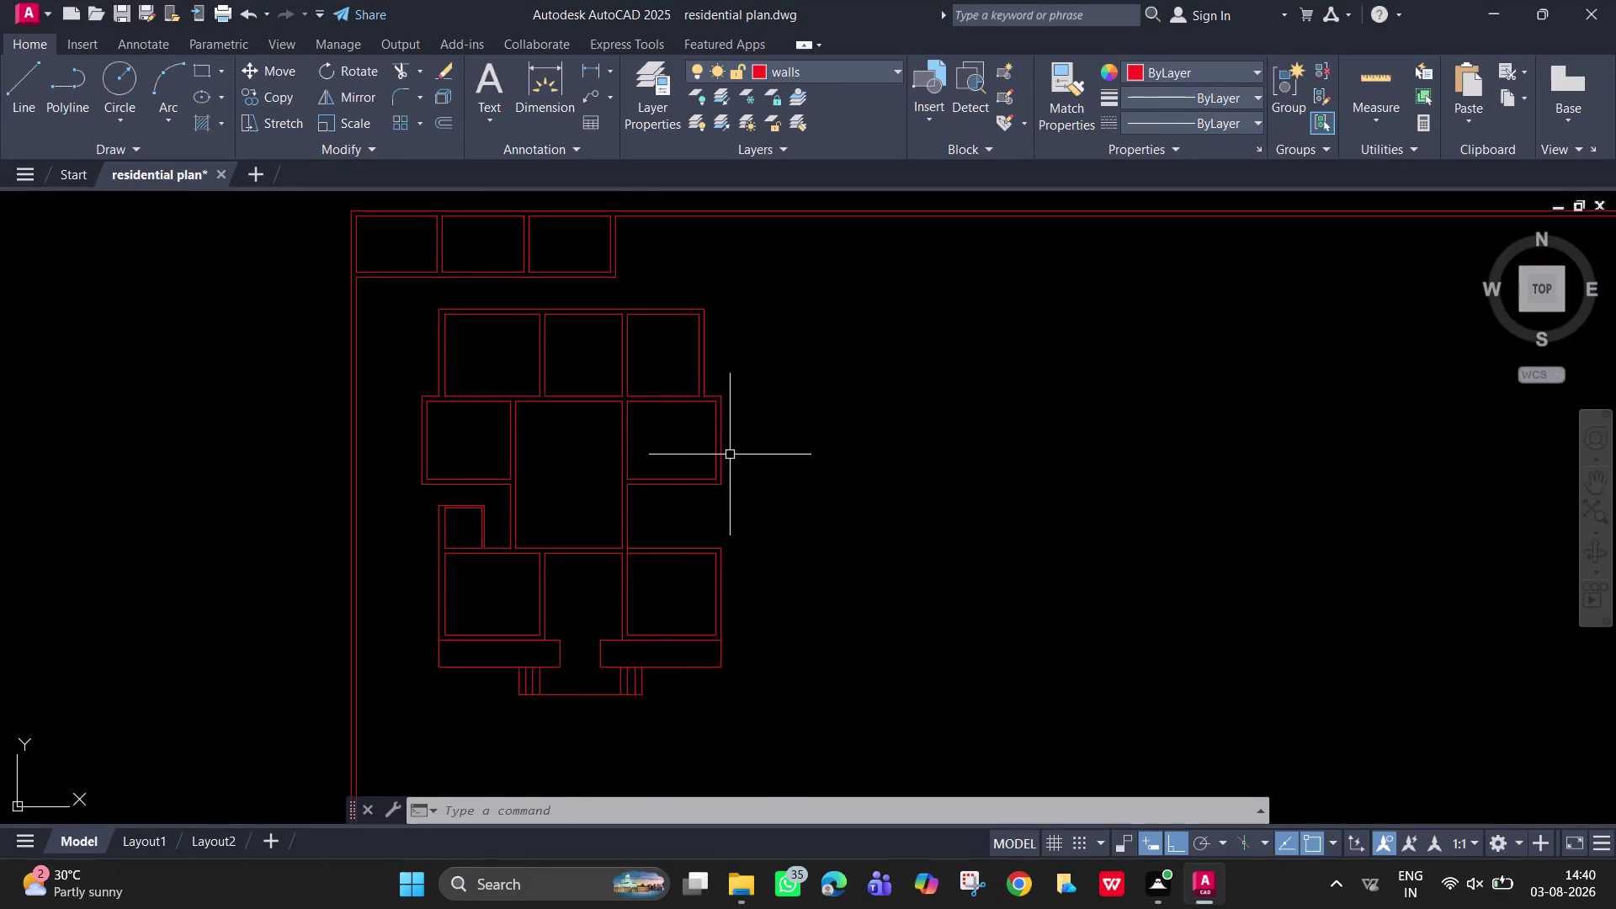
Start a line tracked 58'9" from the top-left boundary corner.
scroll(up, 3)
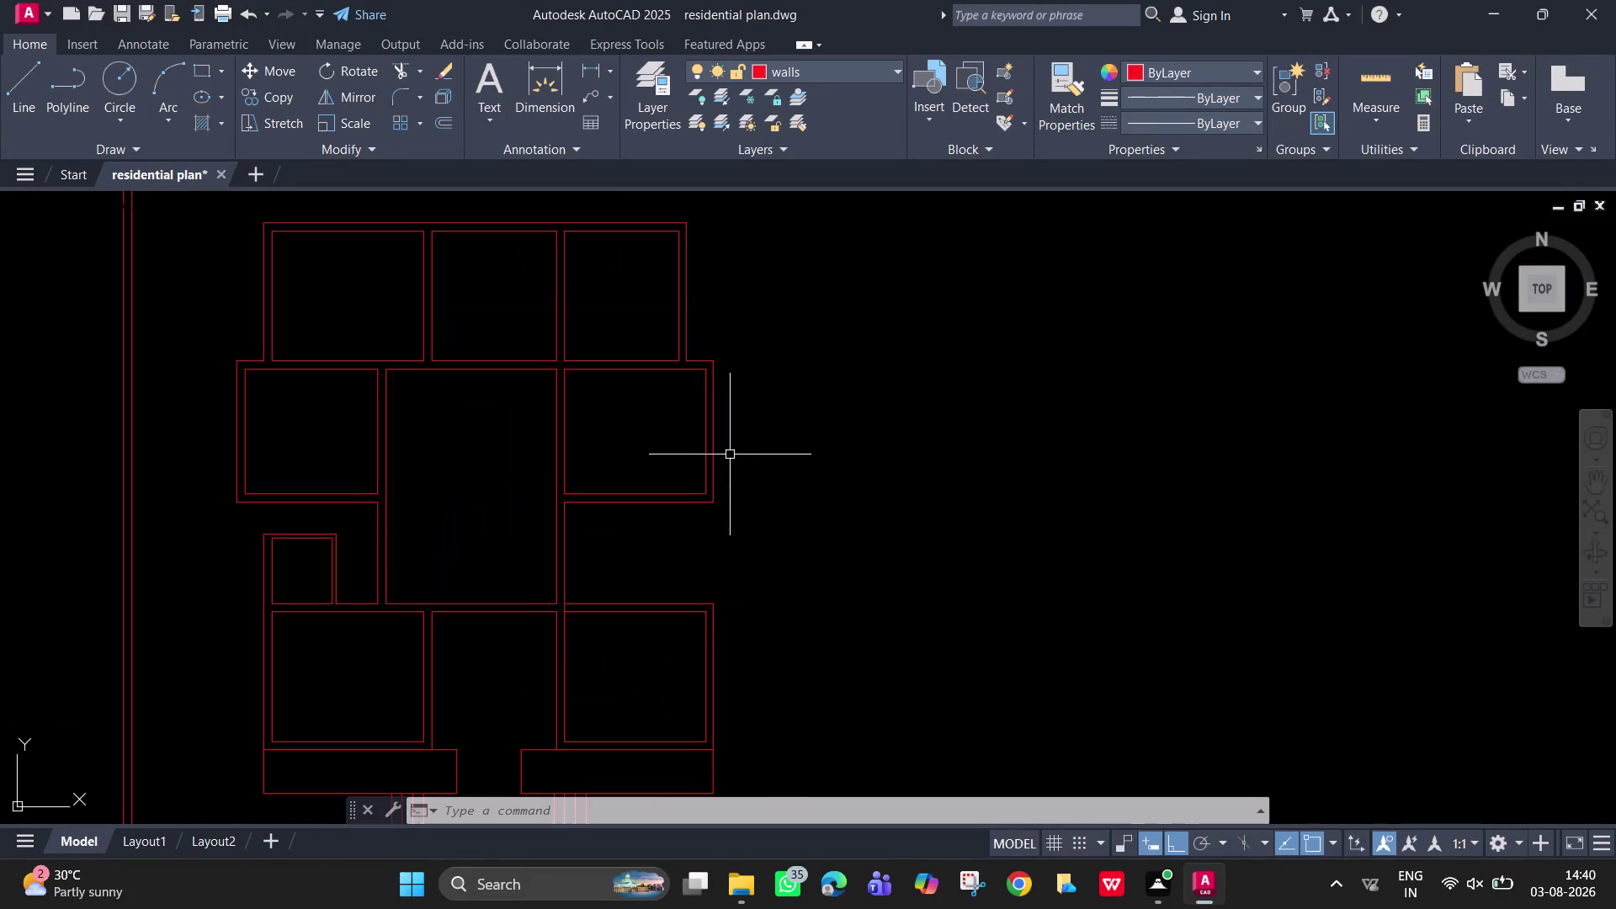
scroll(down, 3)
middle_drag(730, 455, 1027, 446)
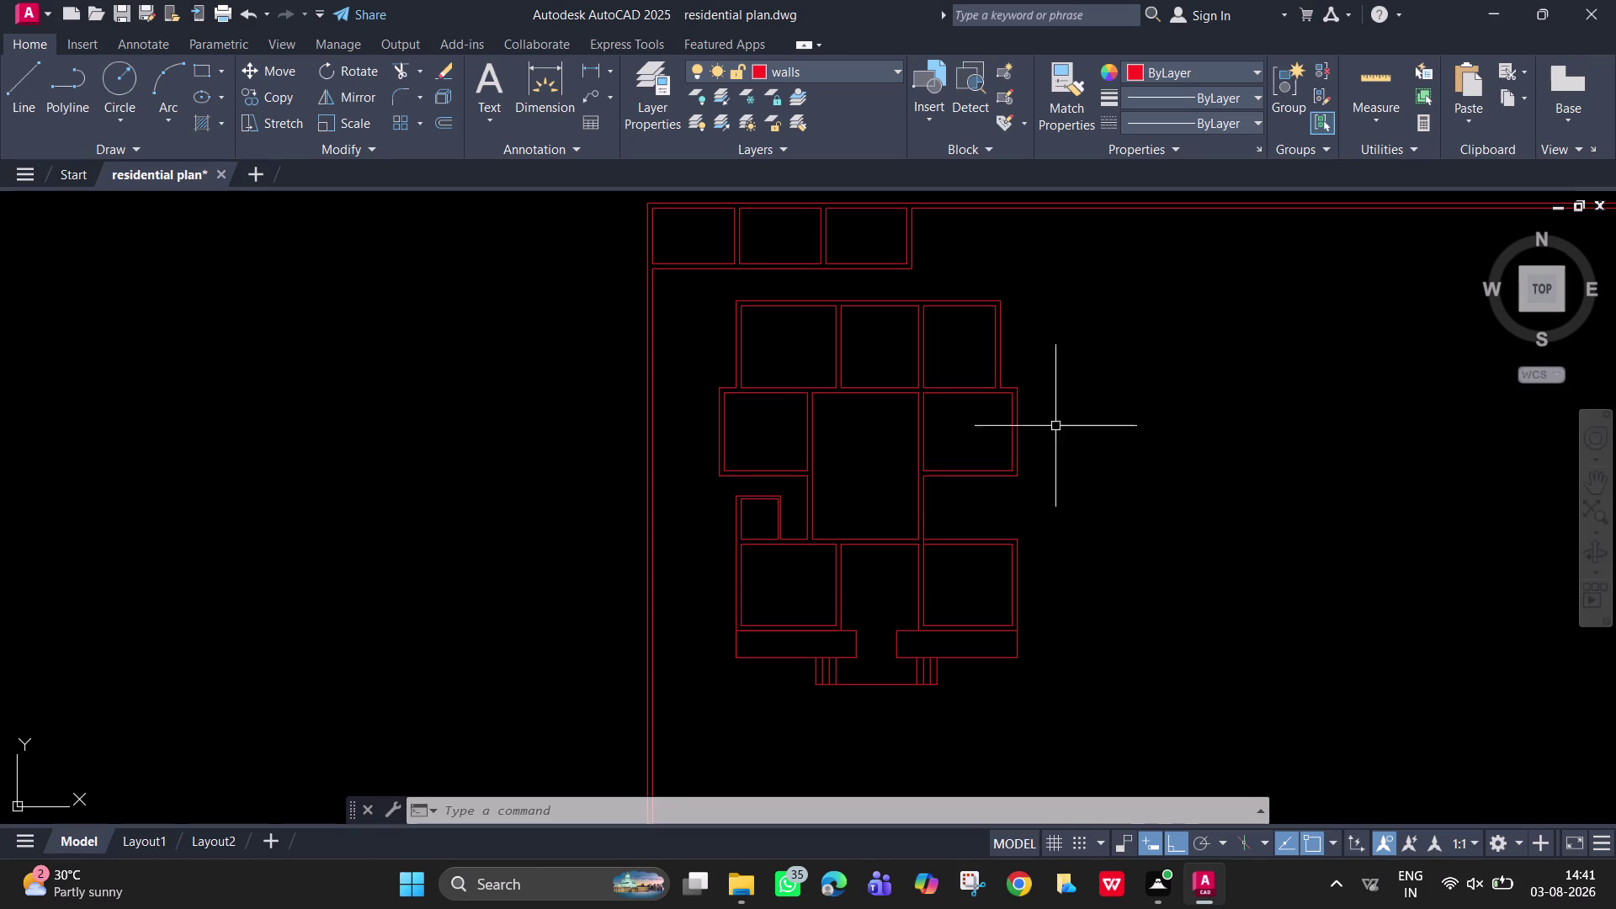
scroll(up, 3)
middle_drag(819, 384, 896, 565)
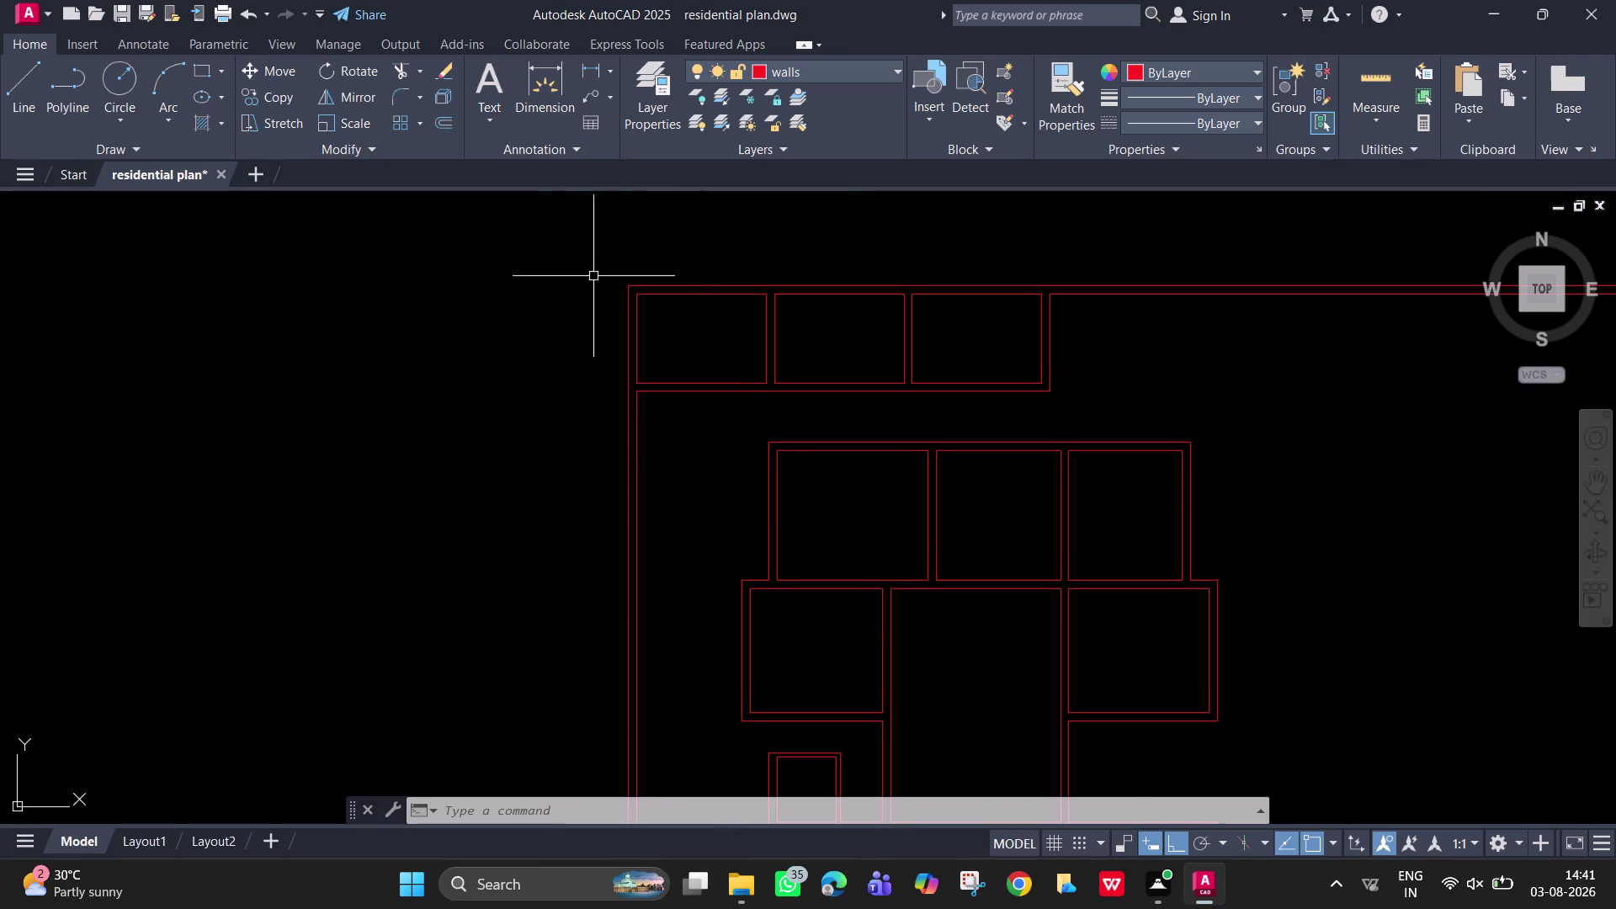
key(l)
key(Return)
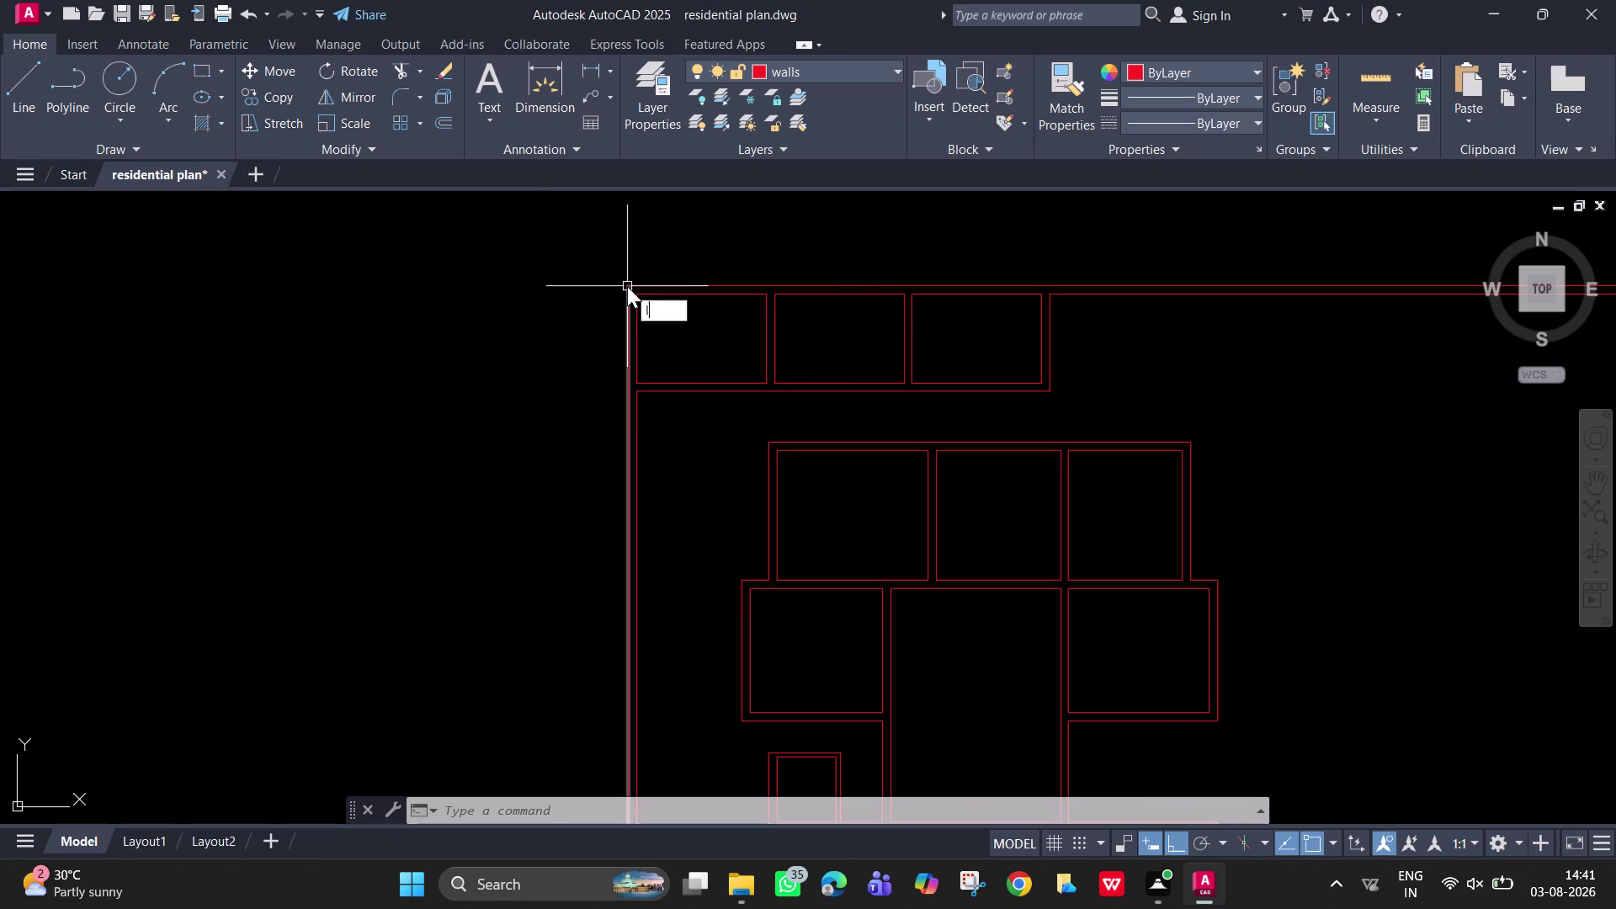
text(tk)
key(Return)
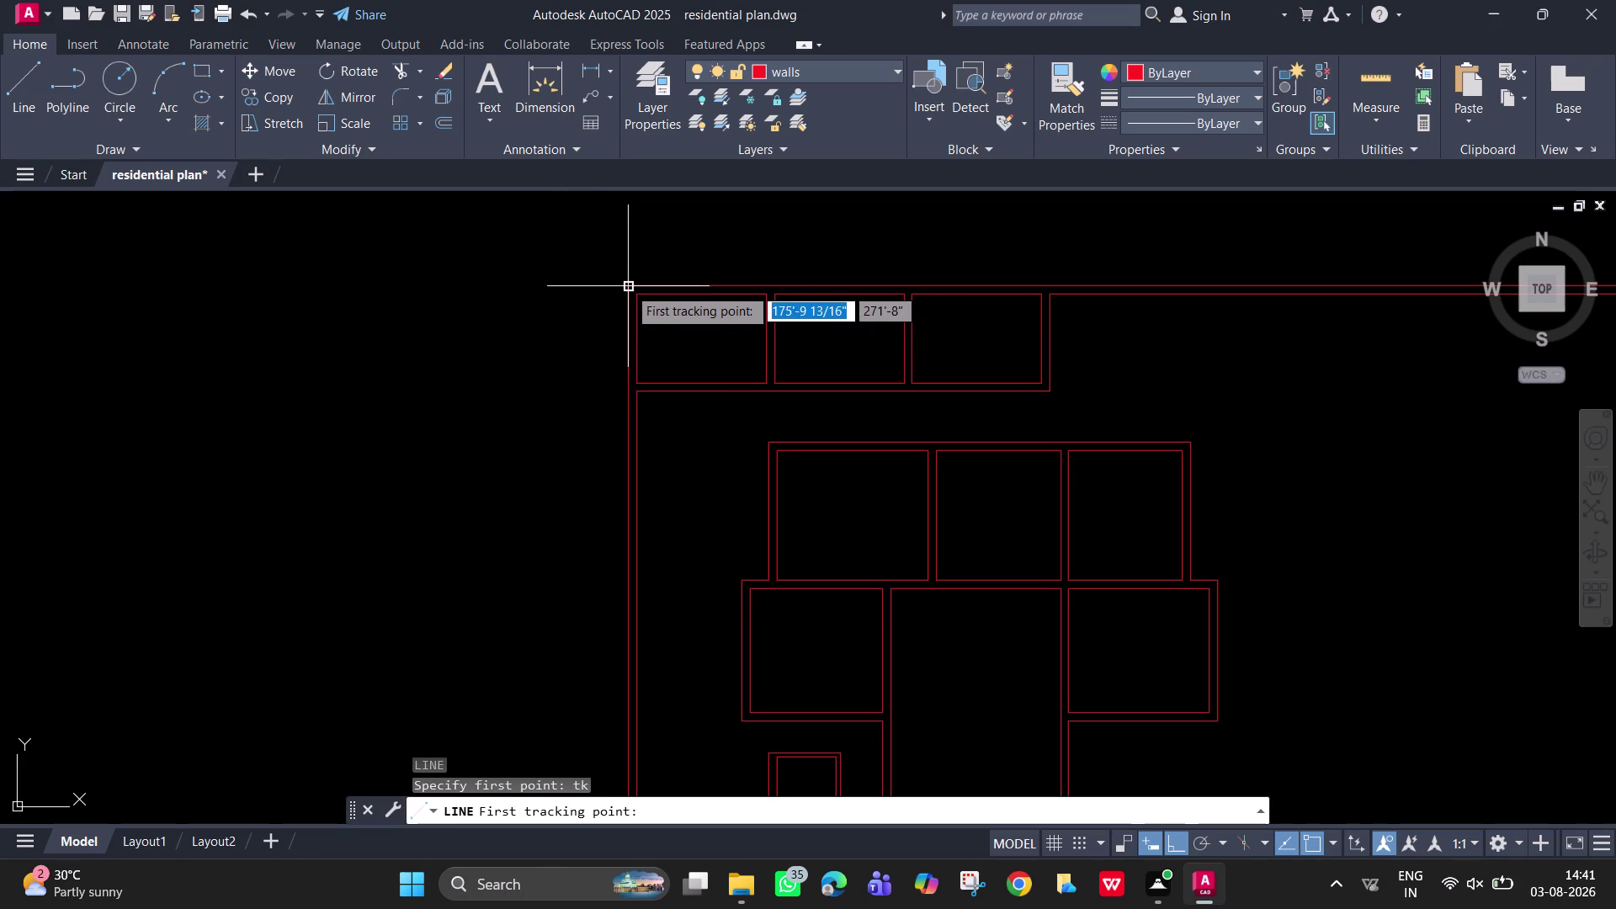
click(627, 285)
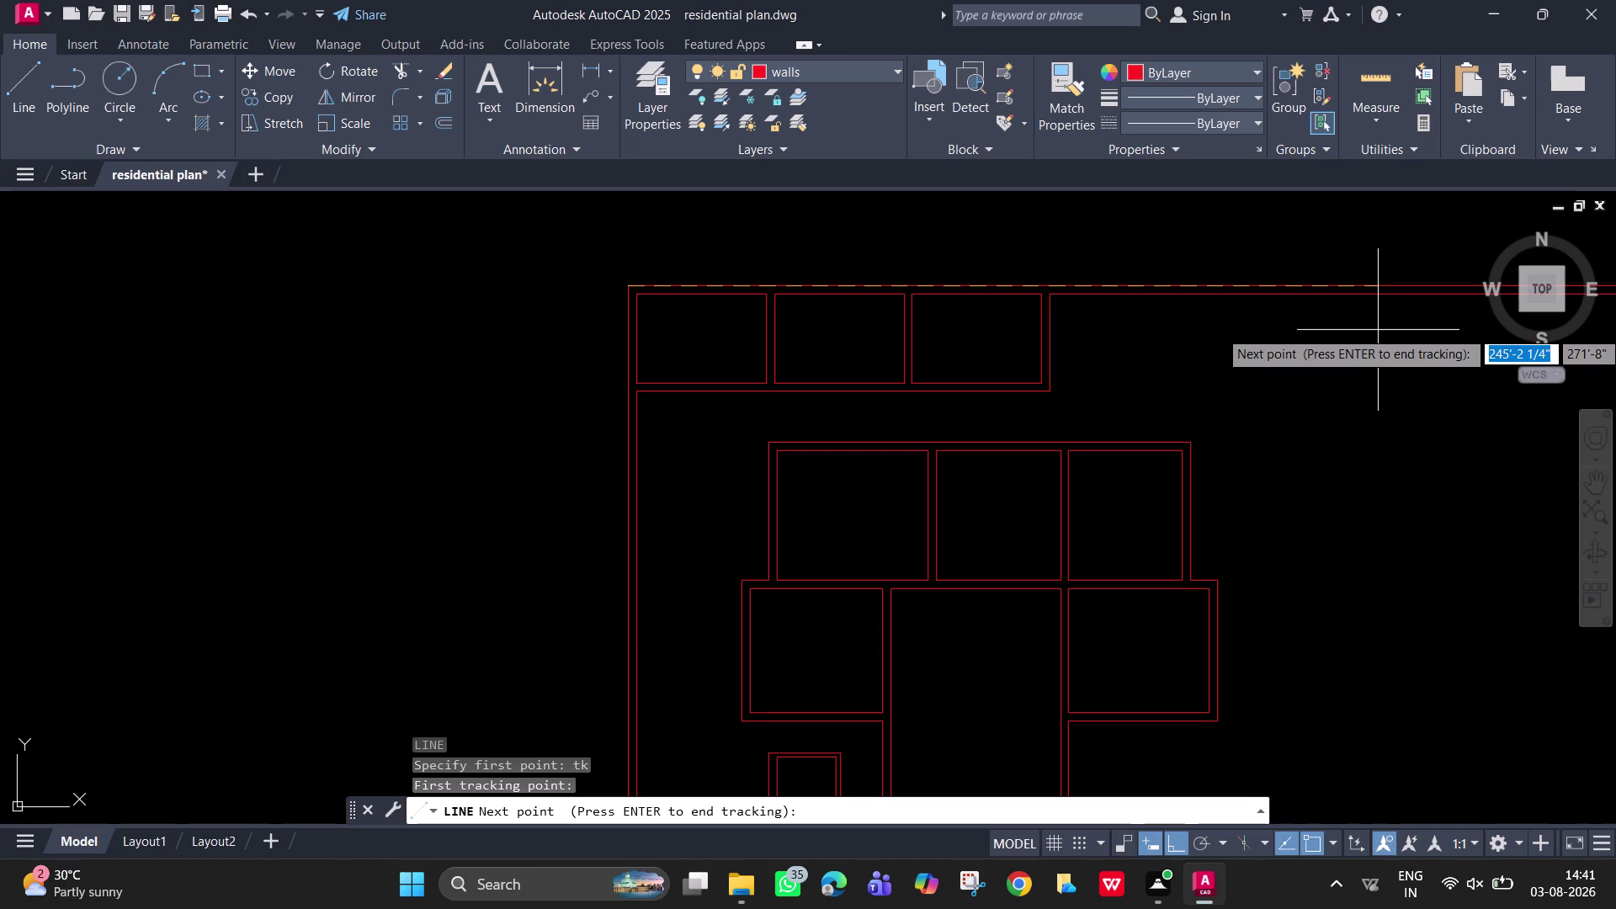
text(58'9)
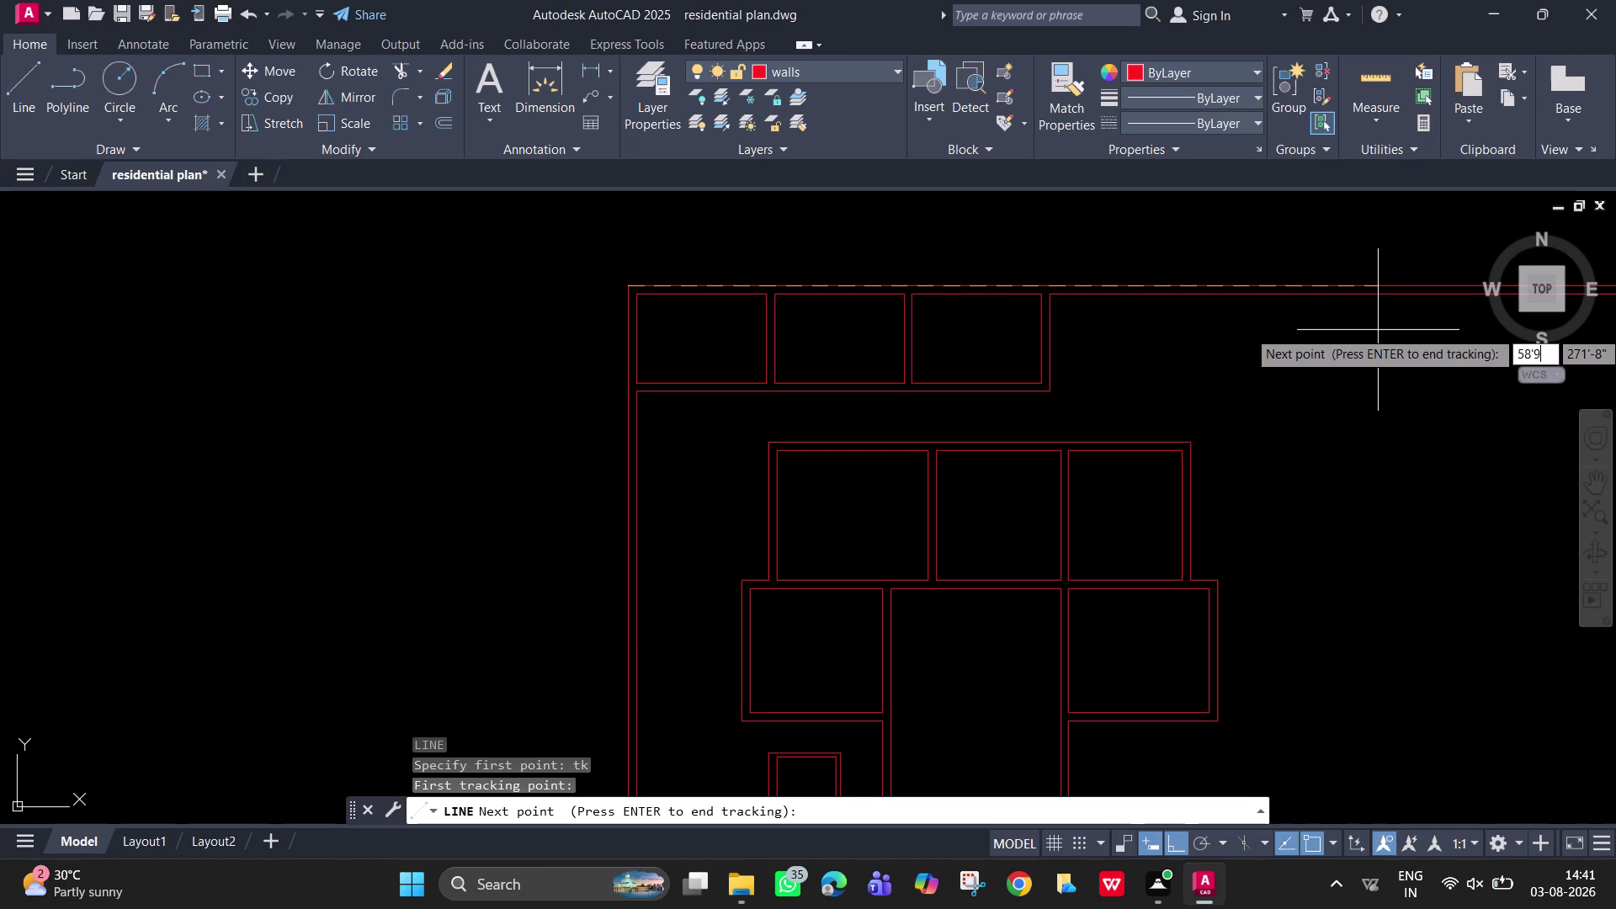
text(")
key(Return)
key(Return)
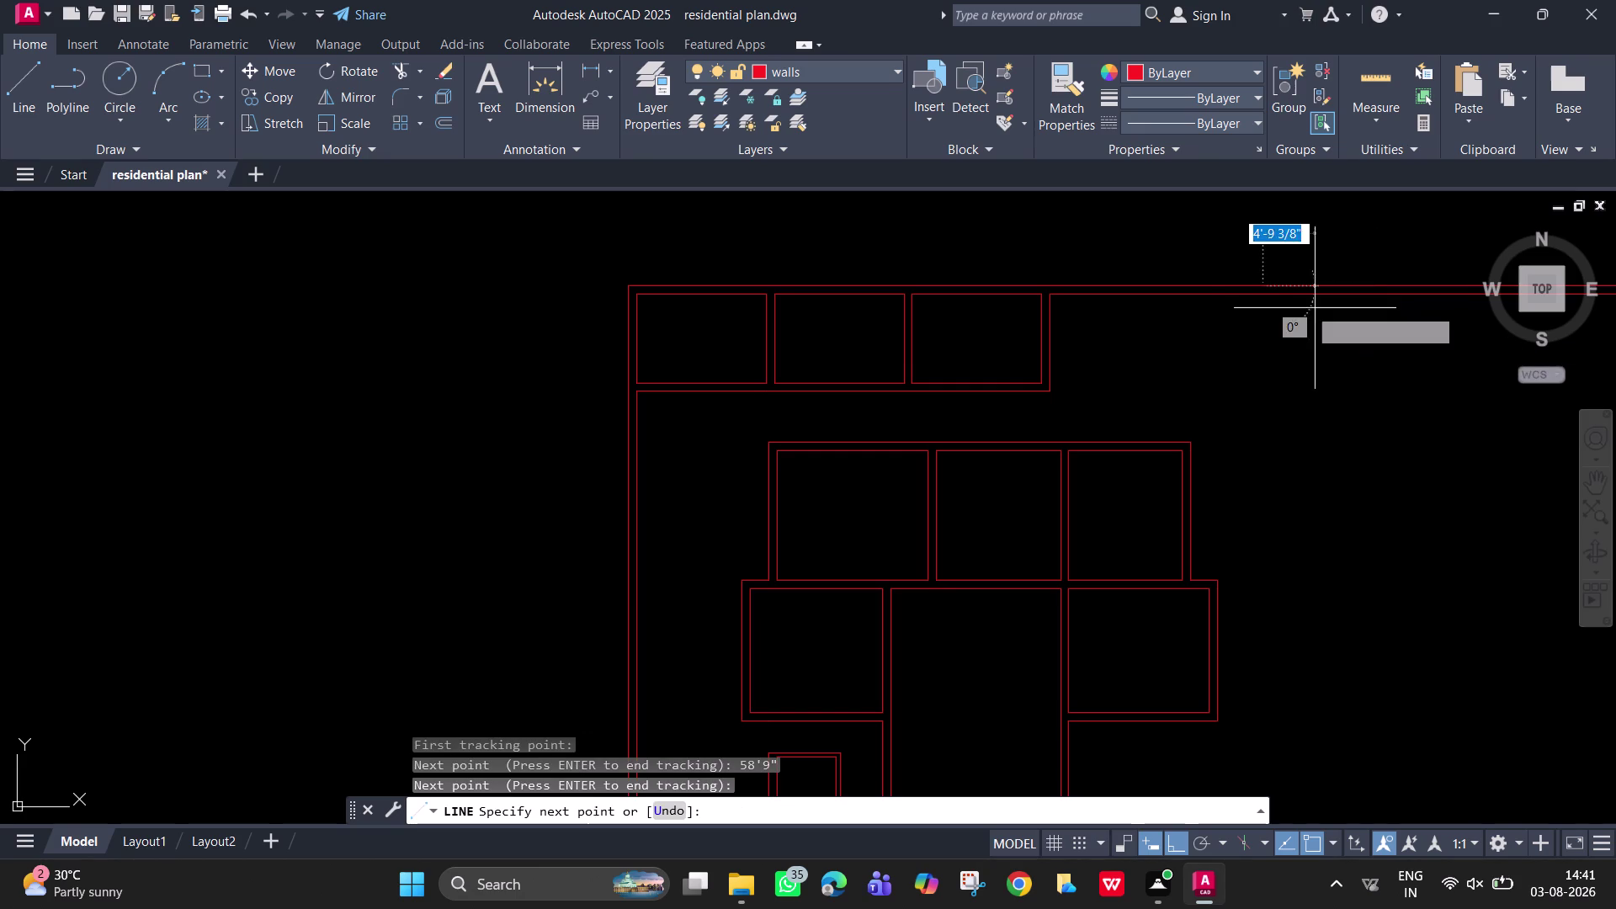
Draw the right compound wall line vertically down past the house.
scroll(down, 3)
middle_drag(1325, 604, 1282, 378)
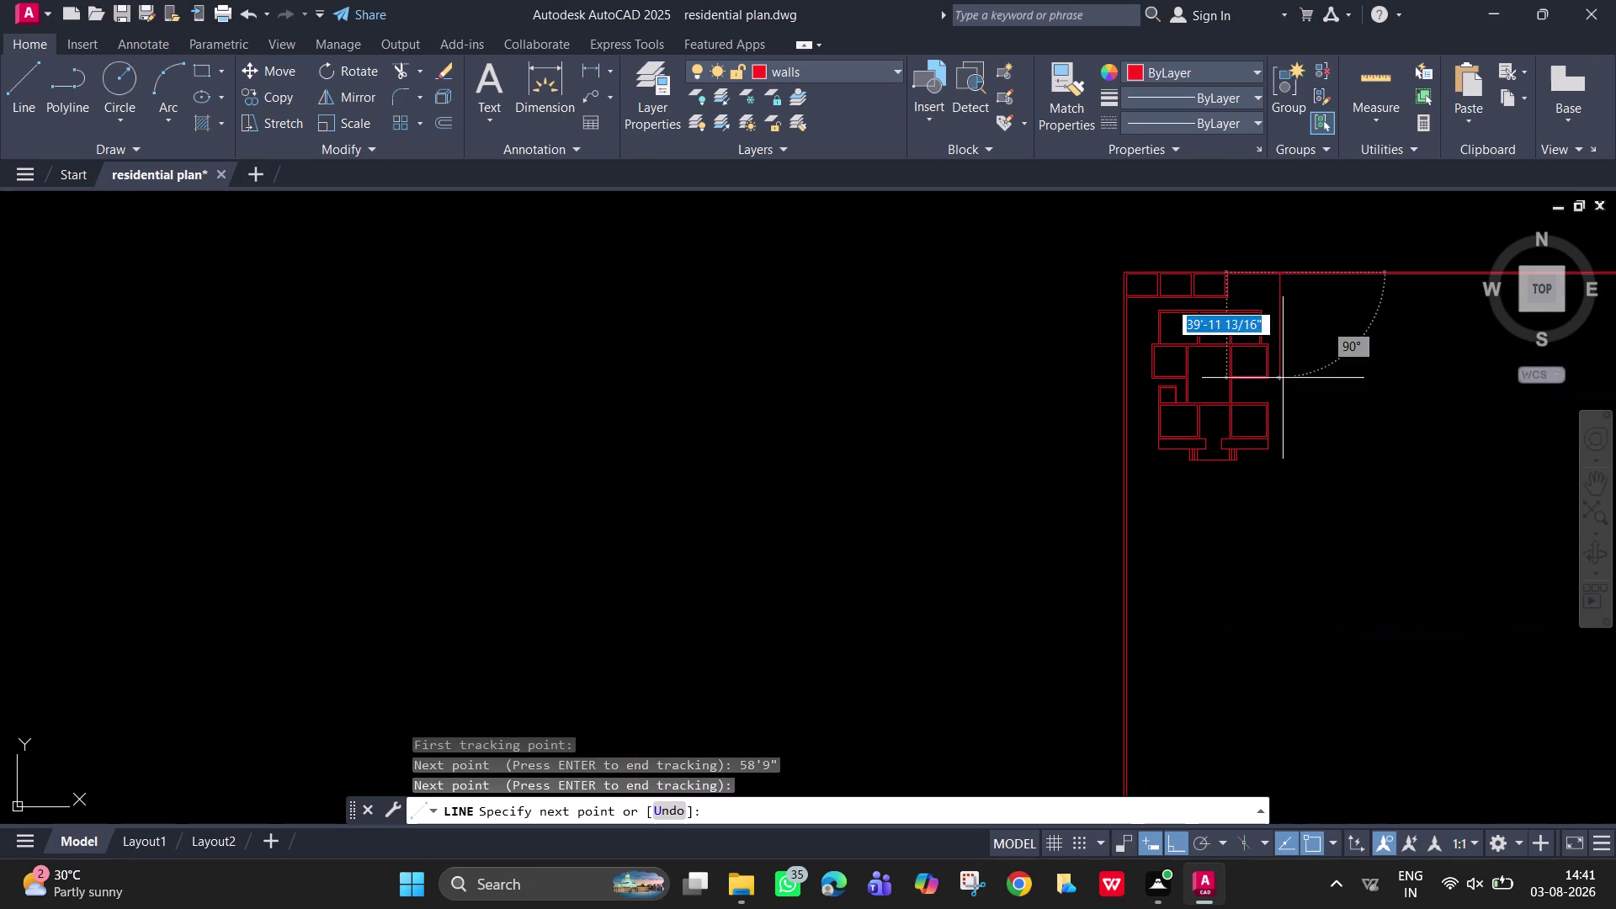
click(1289, 636)
key(space)
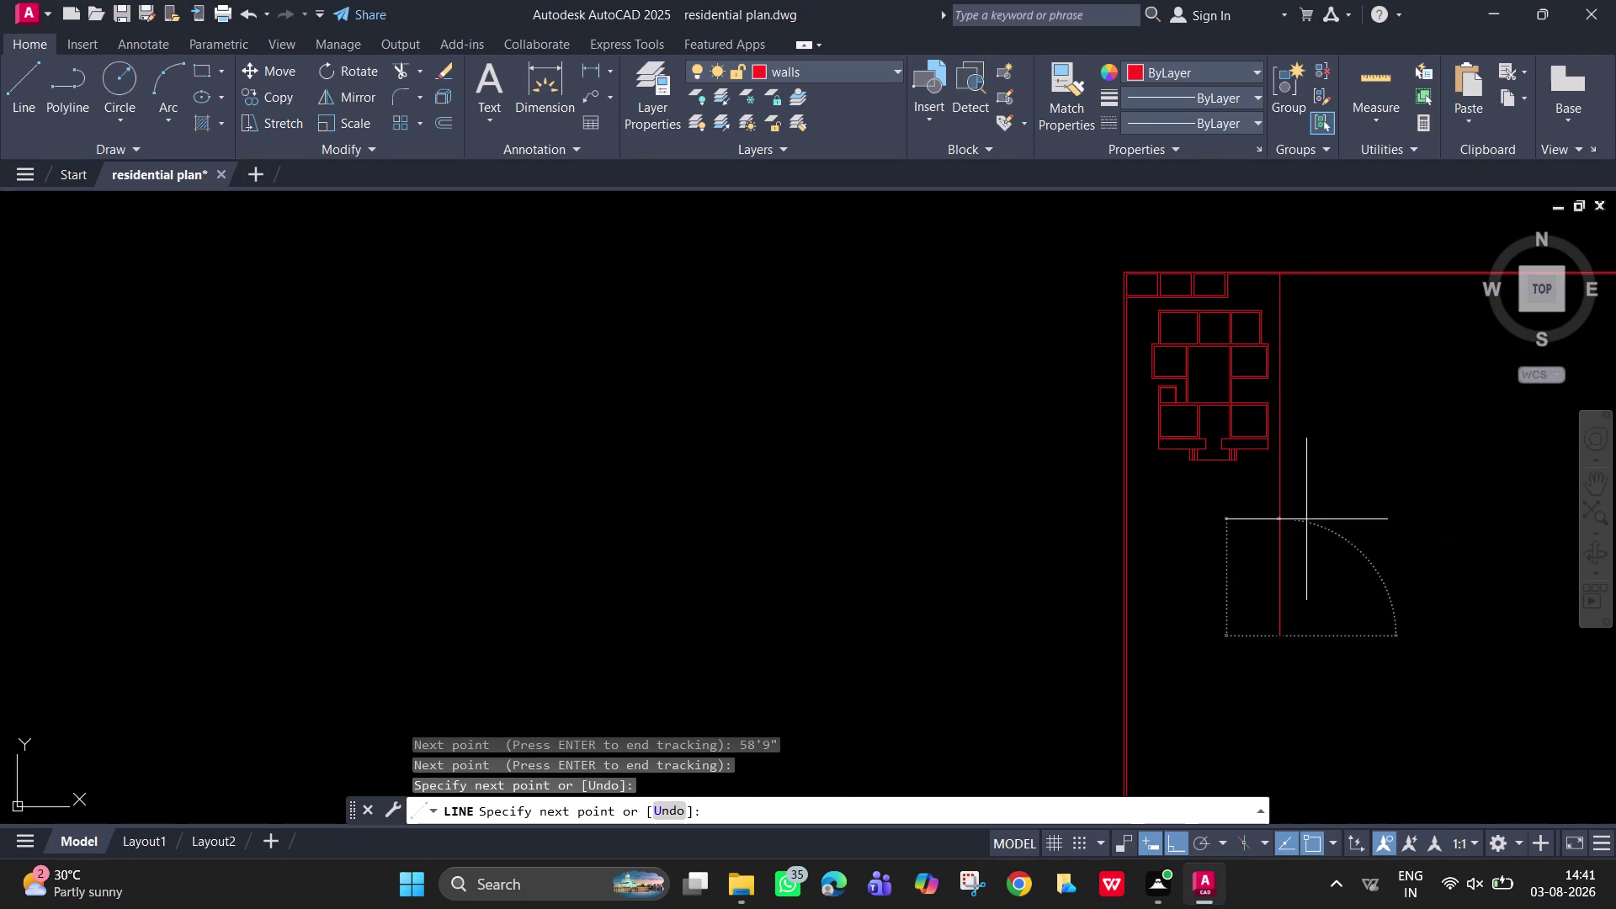
Fence-trim the top boundary wall beyond the new vertical line.
text(tr)
key(space)
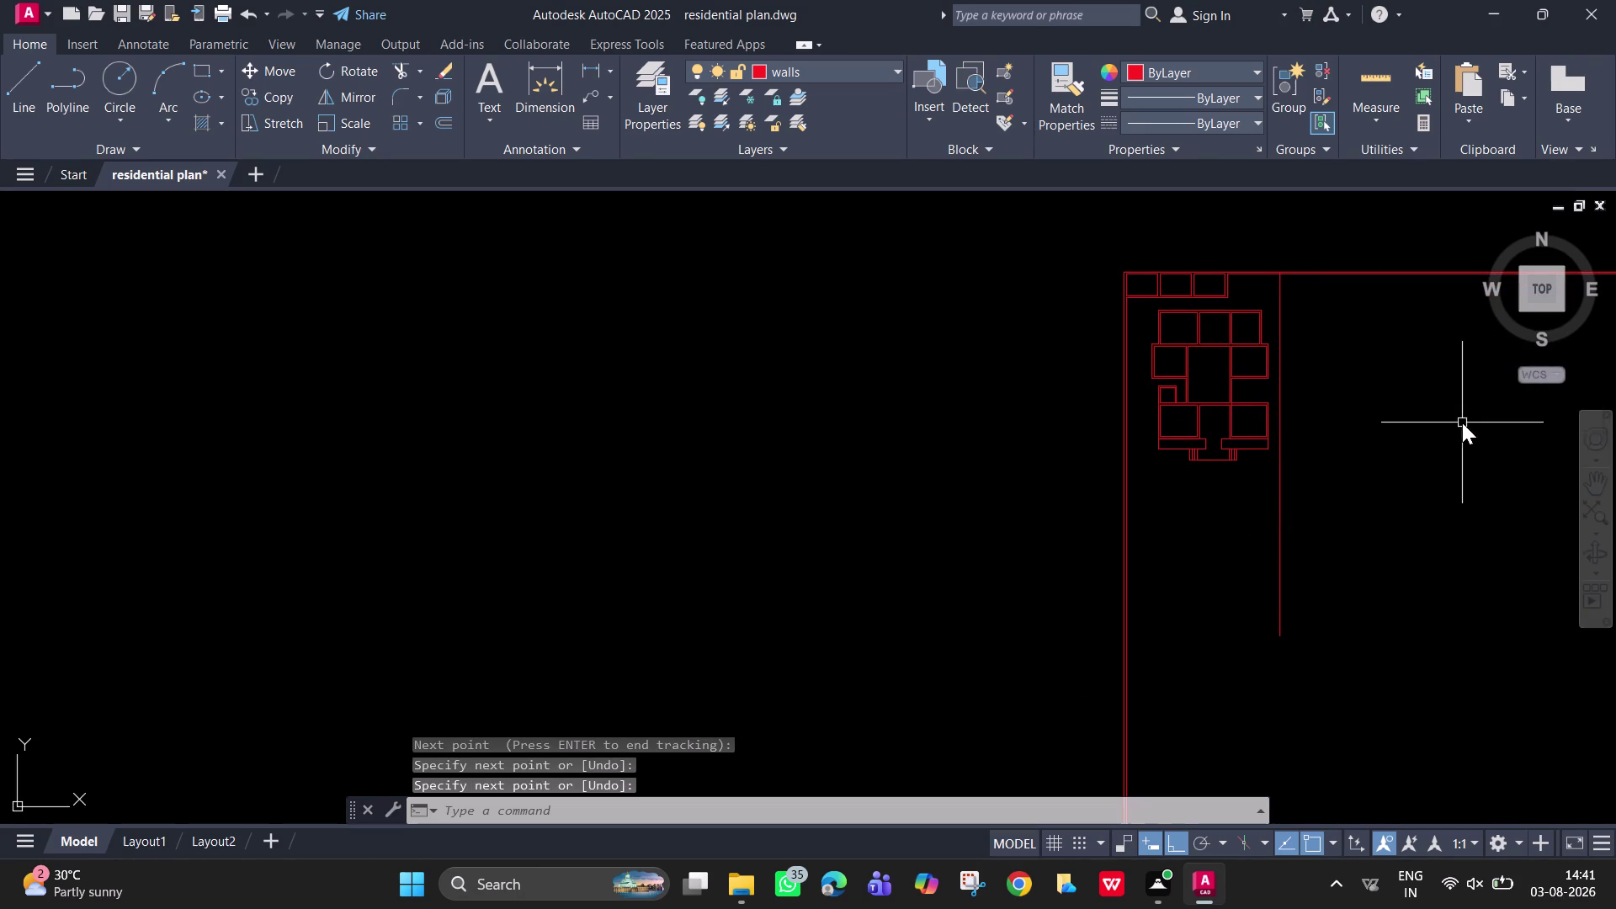
drag(1405, 316, 1364, 249)
scroll(up, 3)
middle_drag(1310, 453, 1347, 573)
key(Escape)
scroll(up, 3)
middle_drag(1311, 299, 1346, 464)
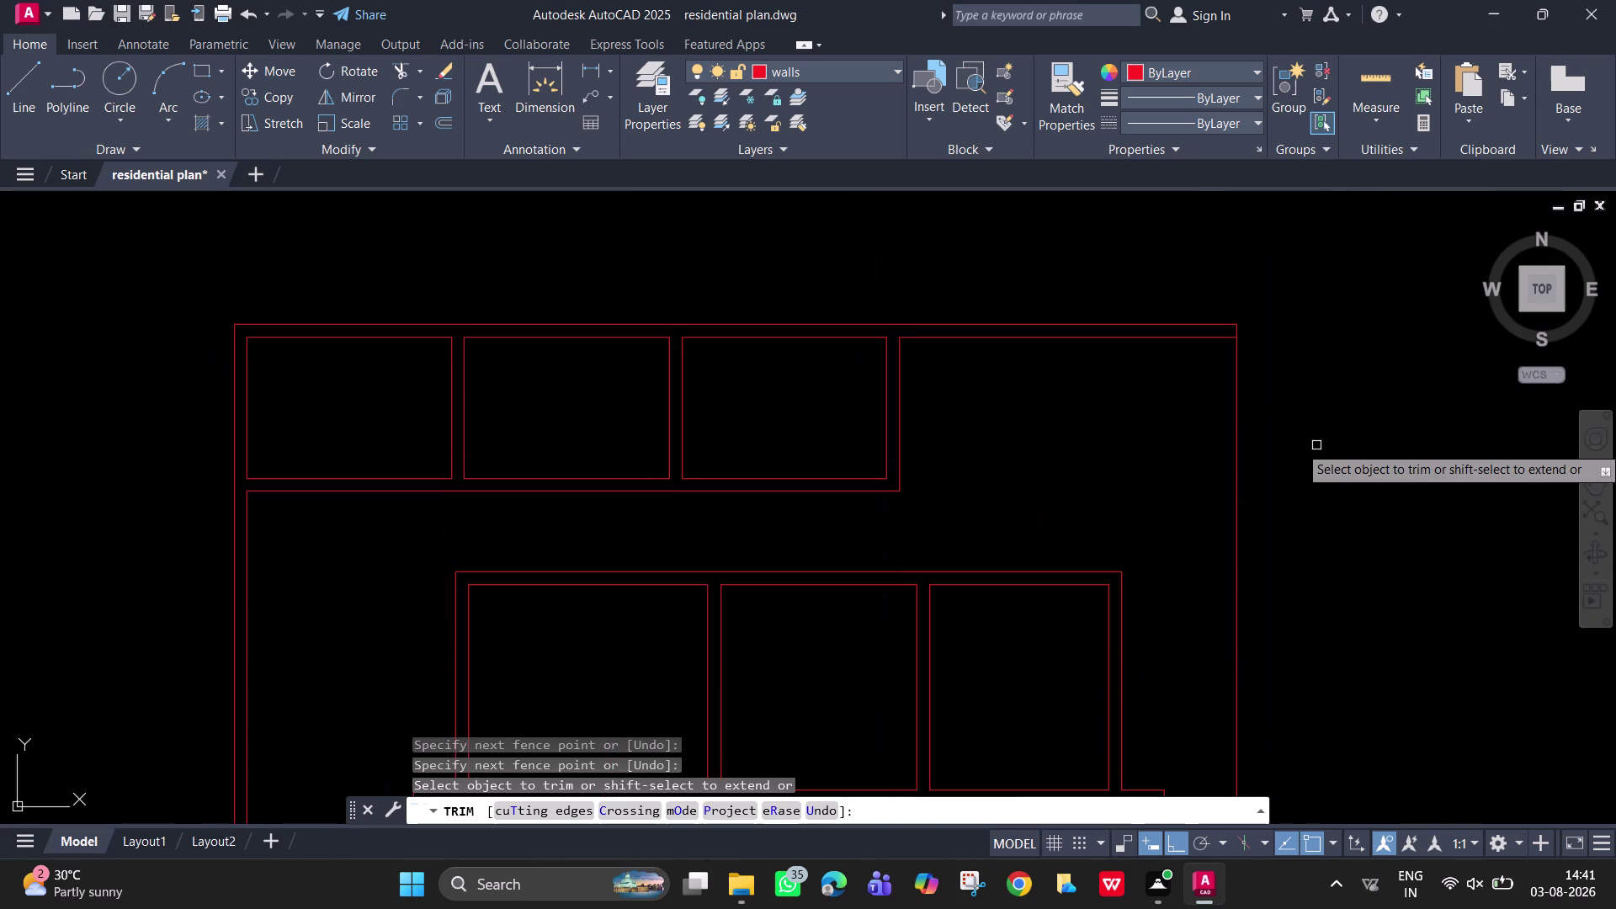
Cancel the leftover trim command and its option prompt.
key(o)
key(Return)
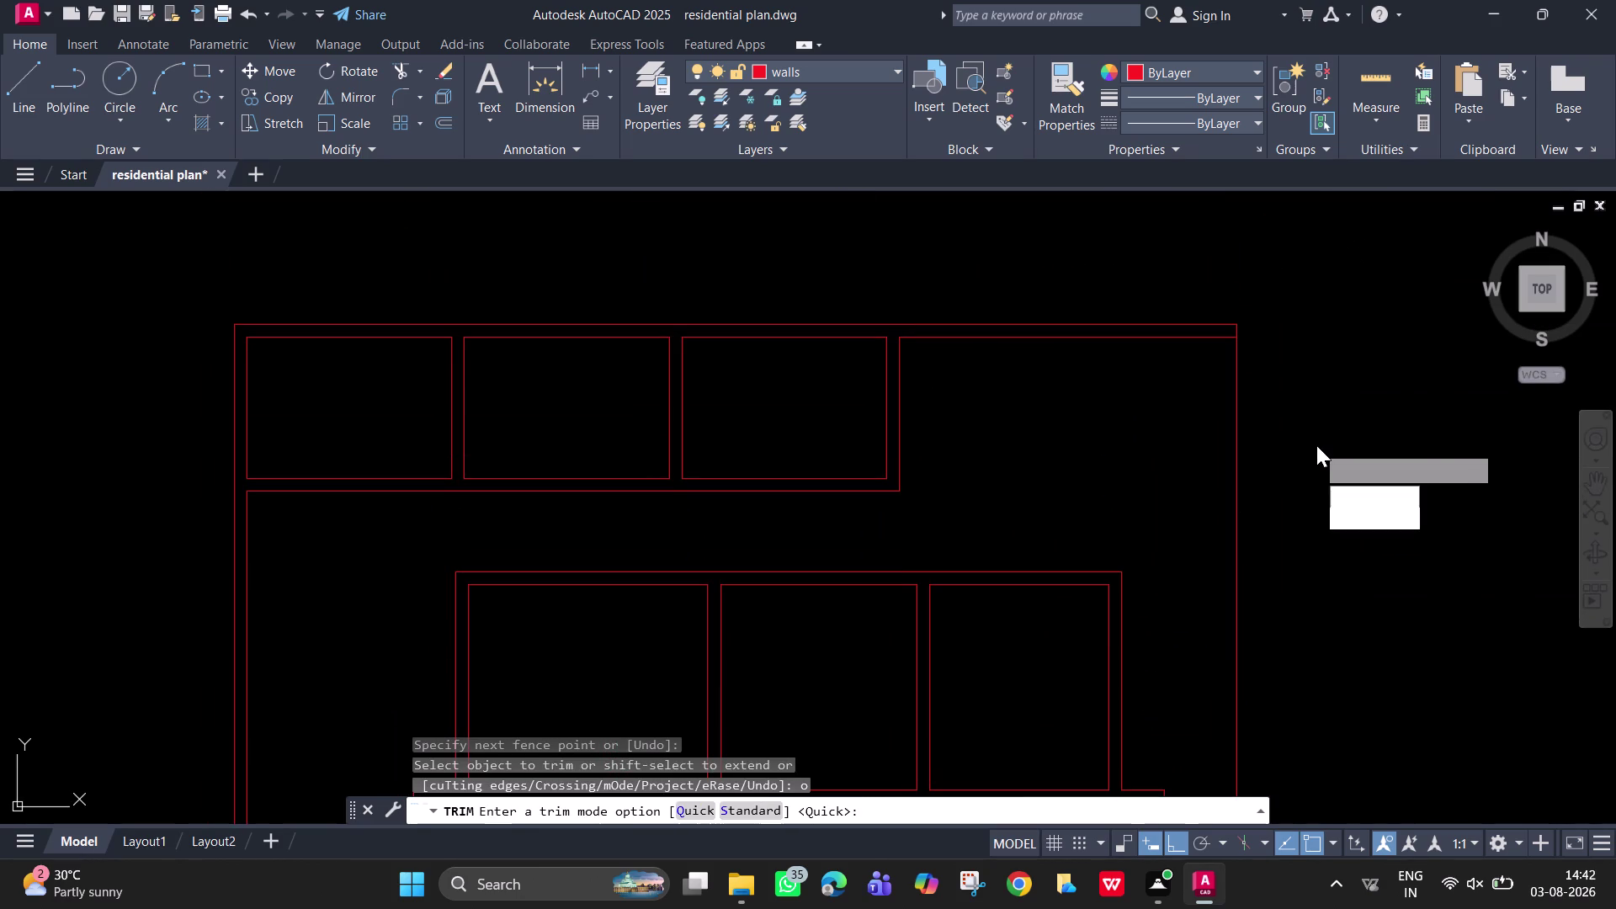
key(9)
key(Return)
key(Escape)
key(Escape)
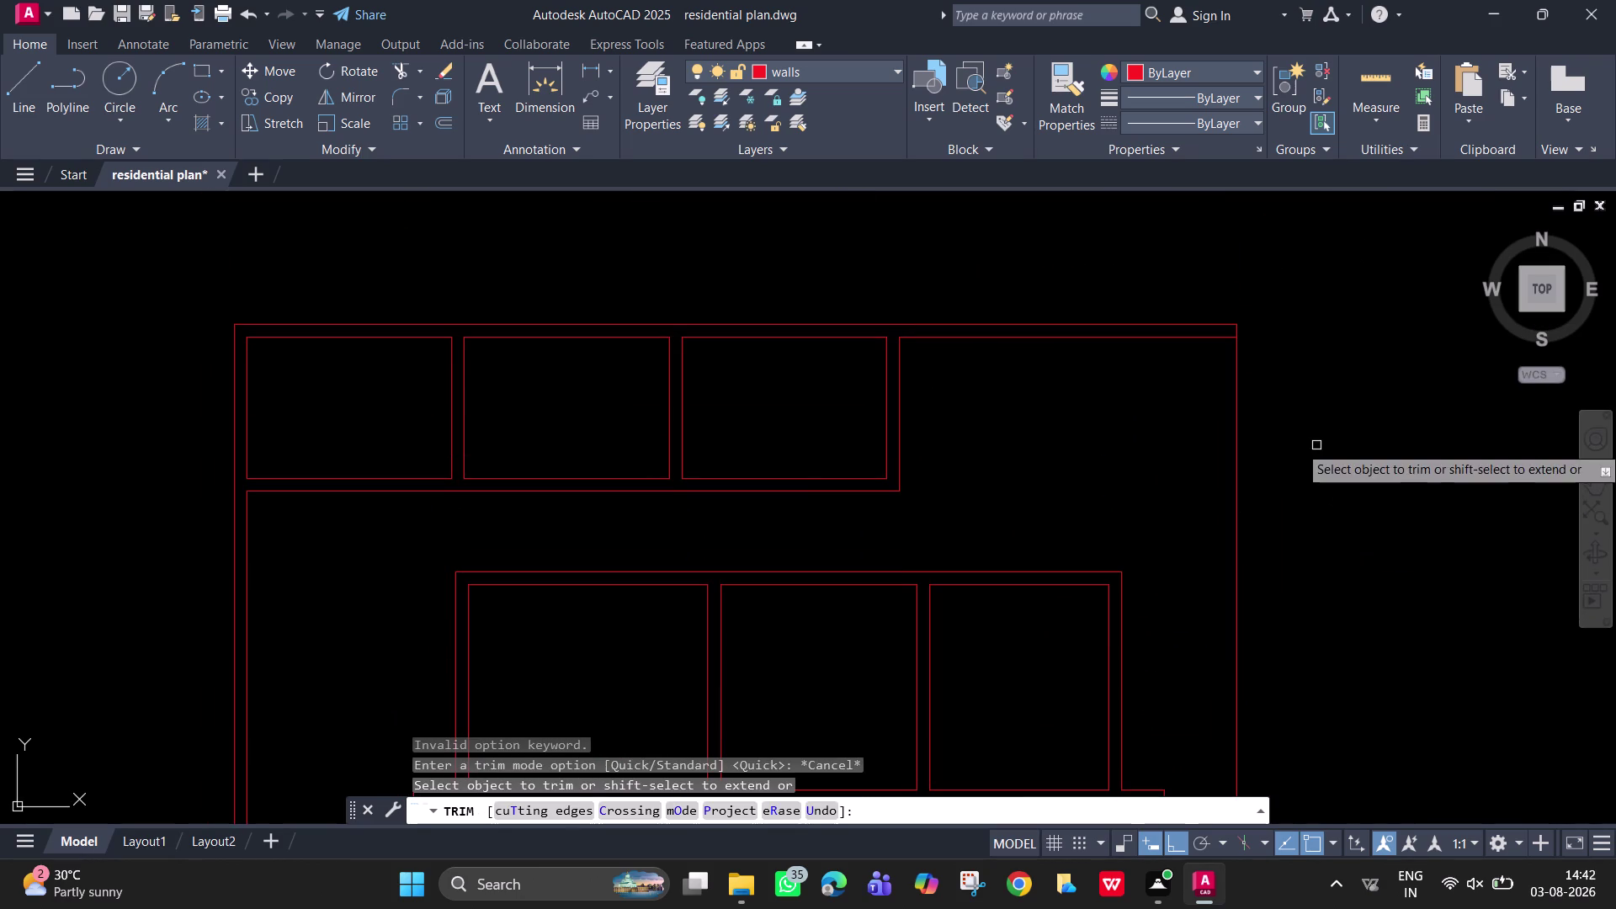
key(Escape)
Offset the new right wall line 9 inches inward.
key(o)
key(Return)
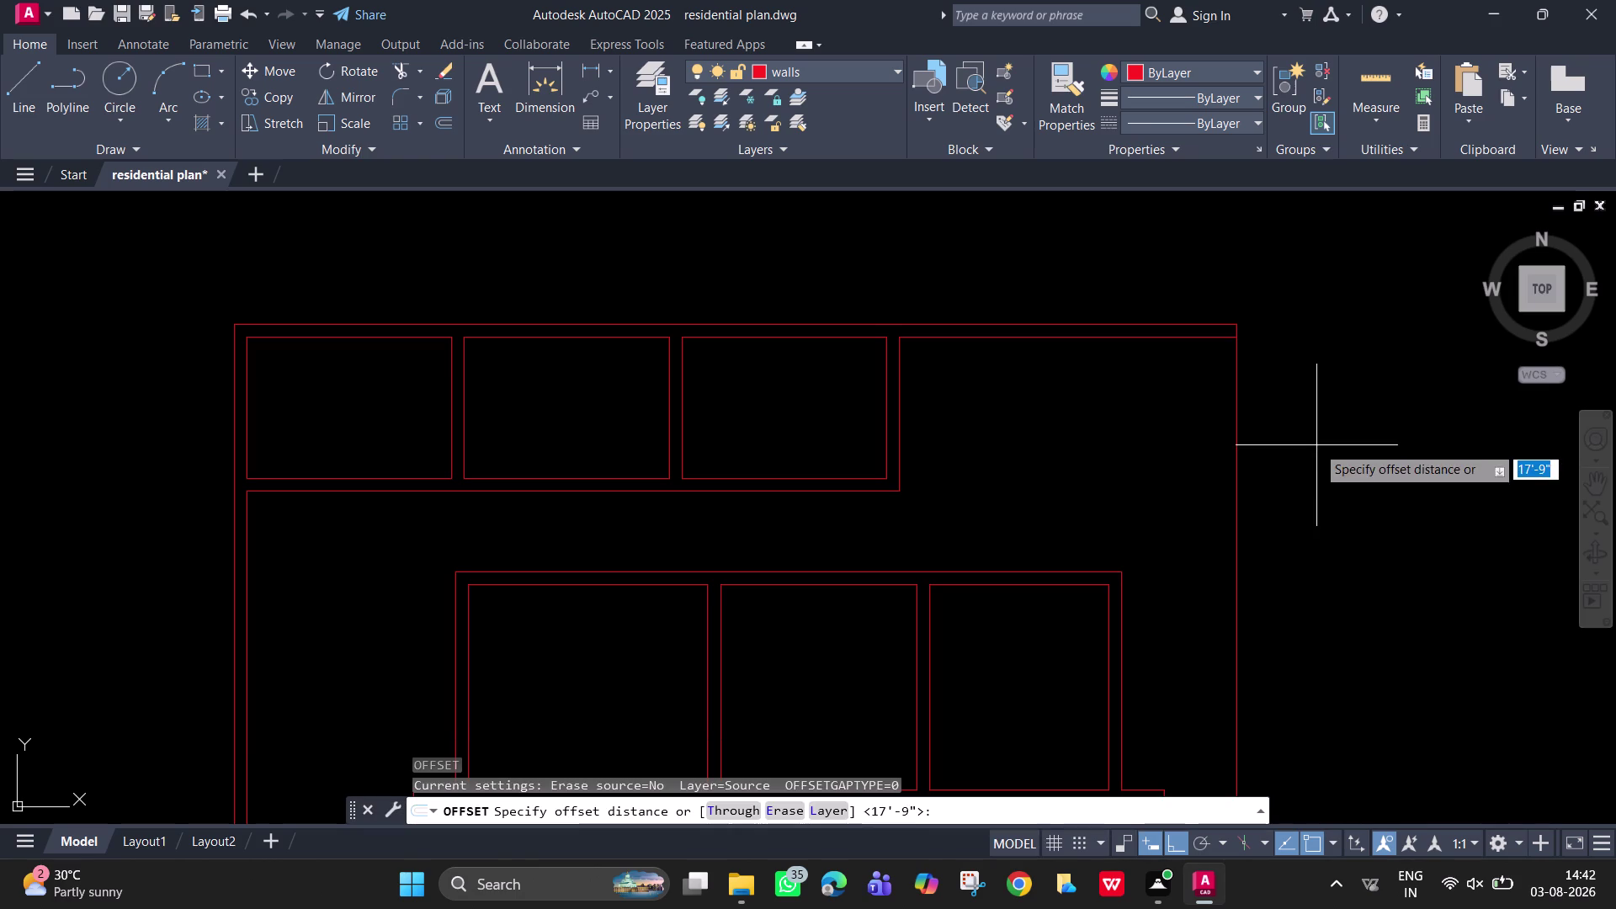
key(9)
key(Return)
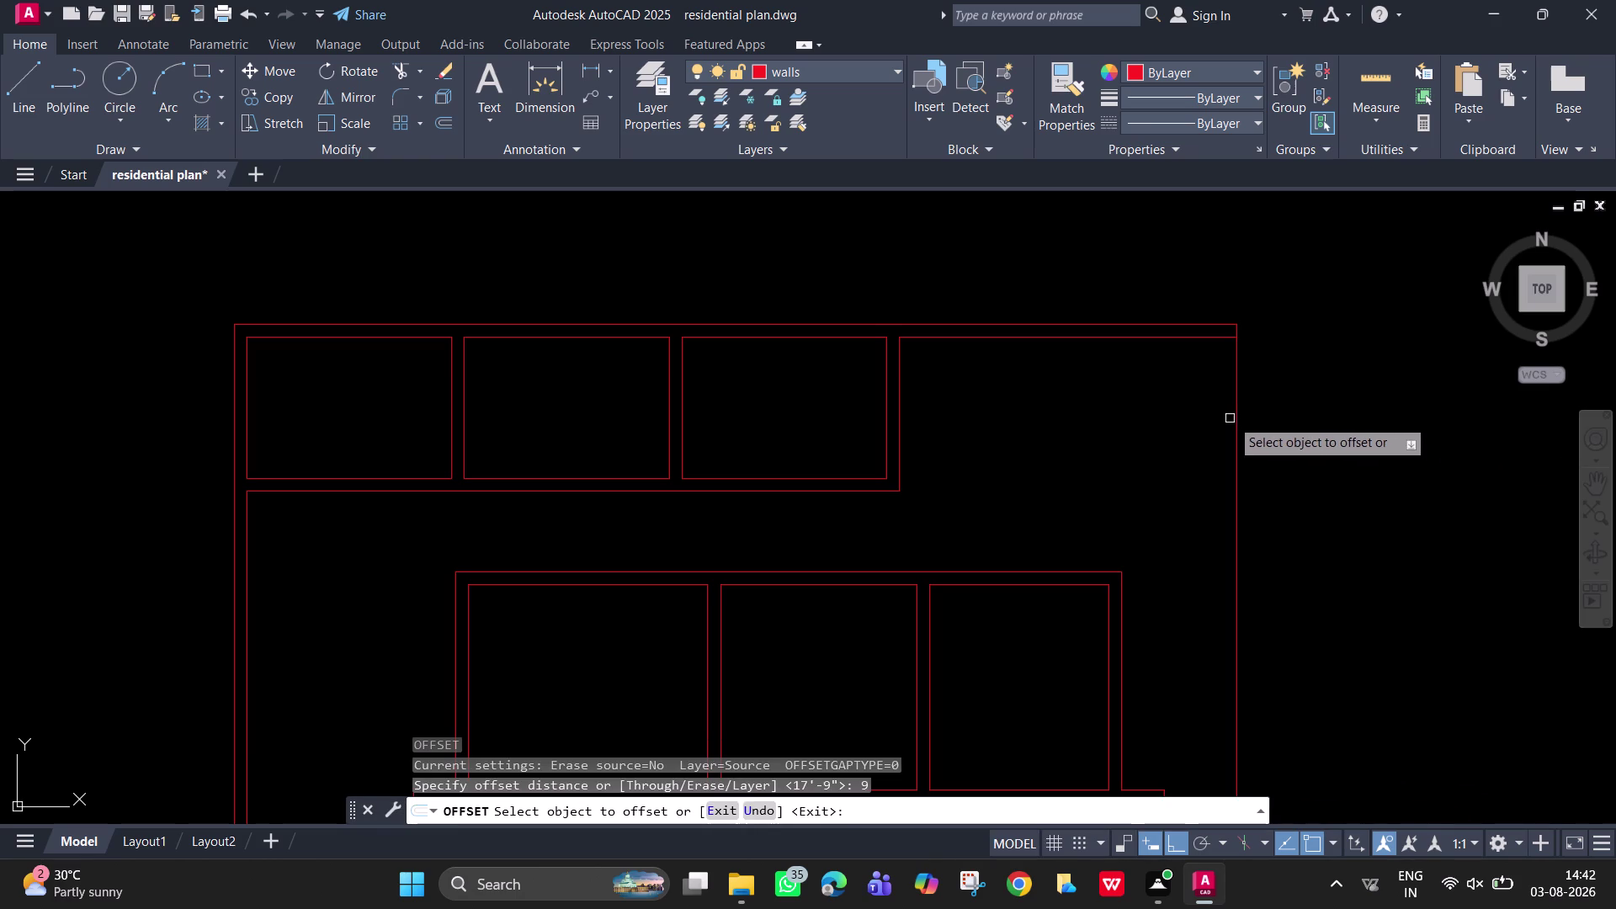
click(1240, 424)
drag(1189, 415, 1180, 415)
scroll(up, 3)
middle_drag(1243, 380, 1265, 556)
key(Escape)
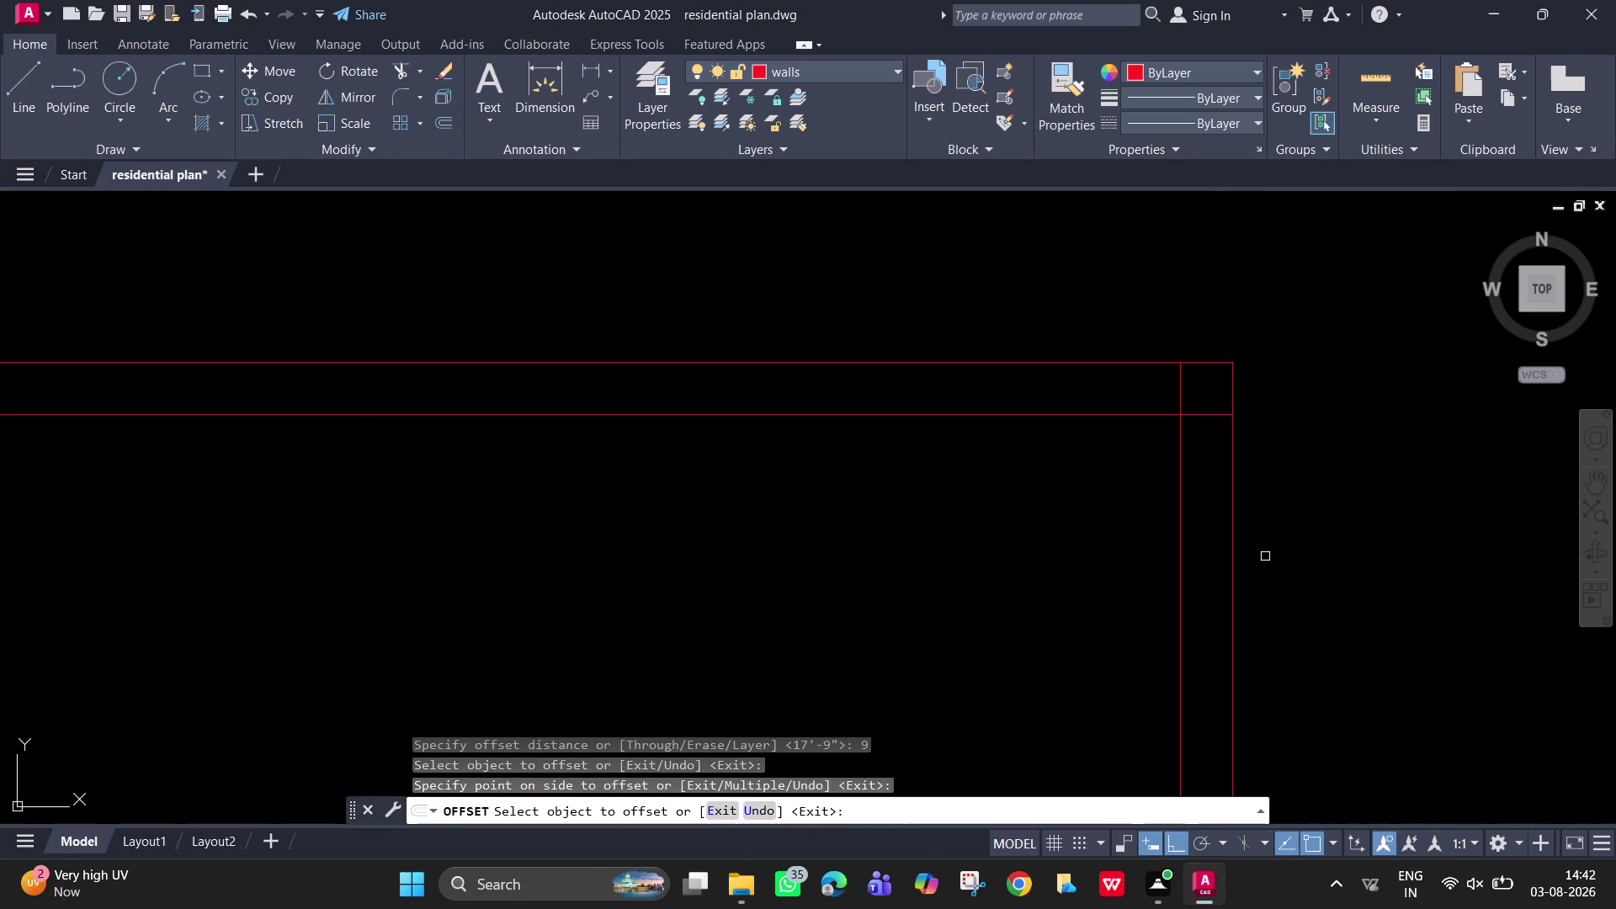
Trim the overlapping top and vertical lines at the top-right wall corner.
text(tr)
key(space)
drag(1216, 450, 1216, 433)
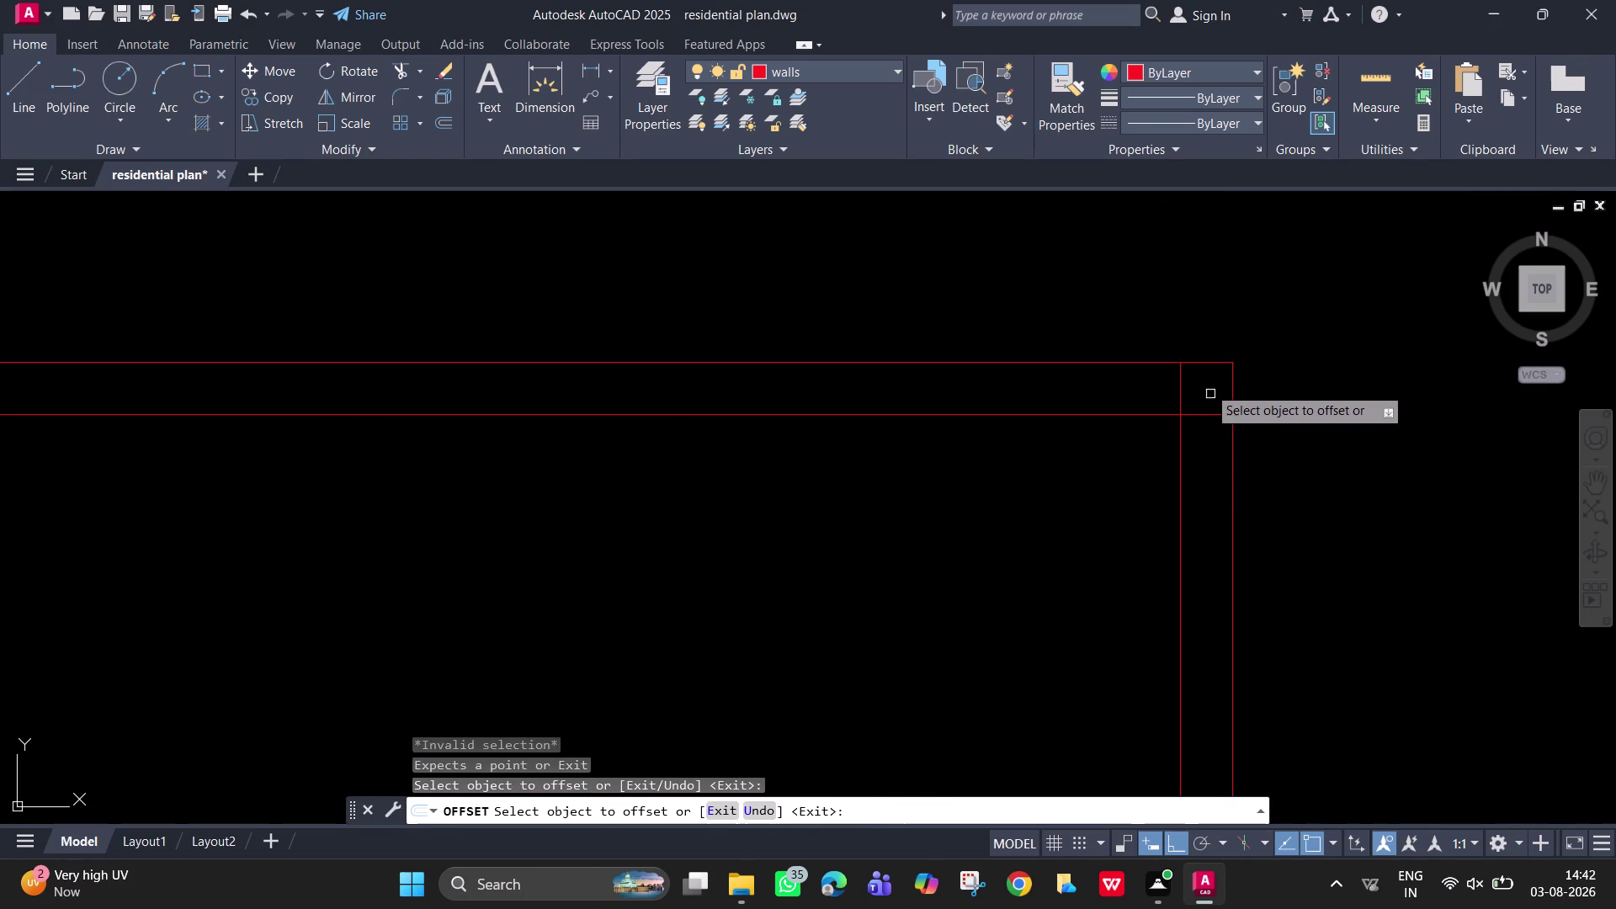
key(Escape)
text(tr)
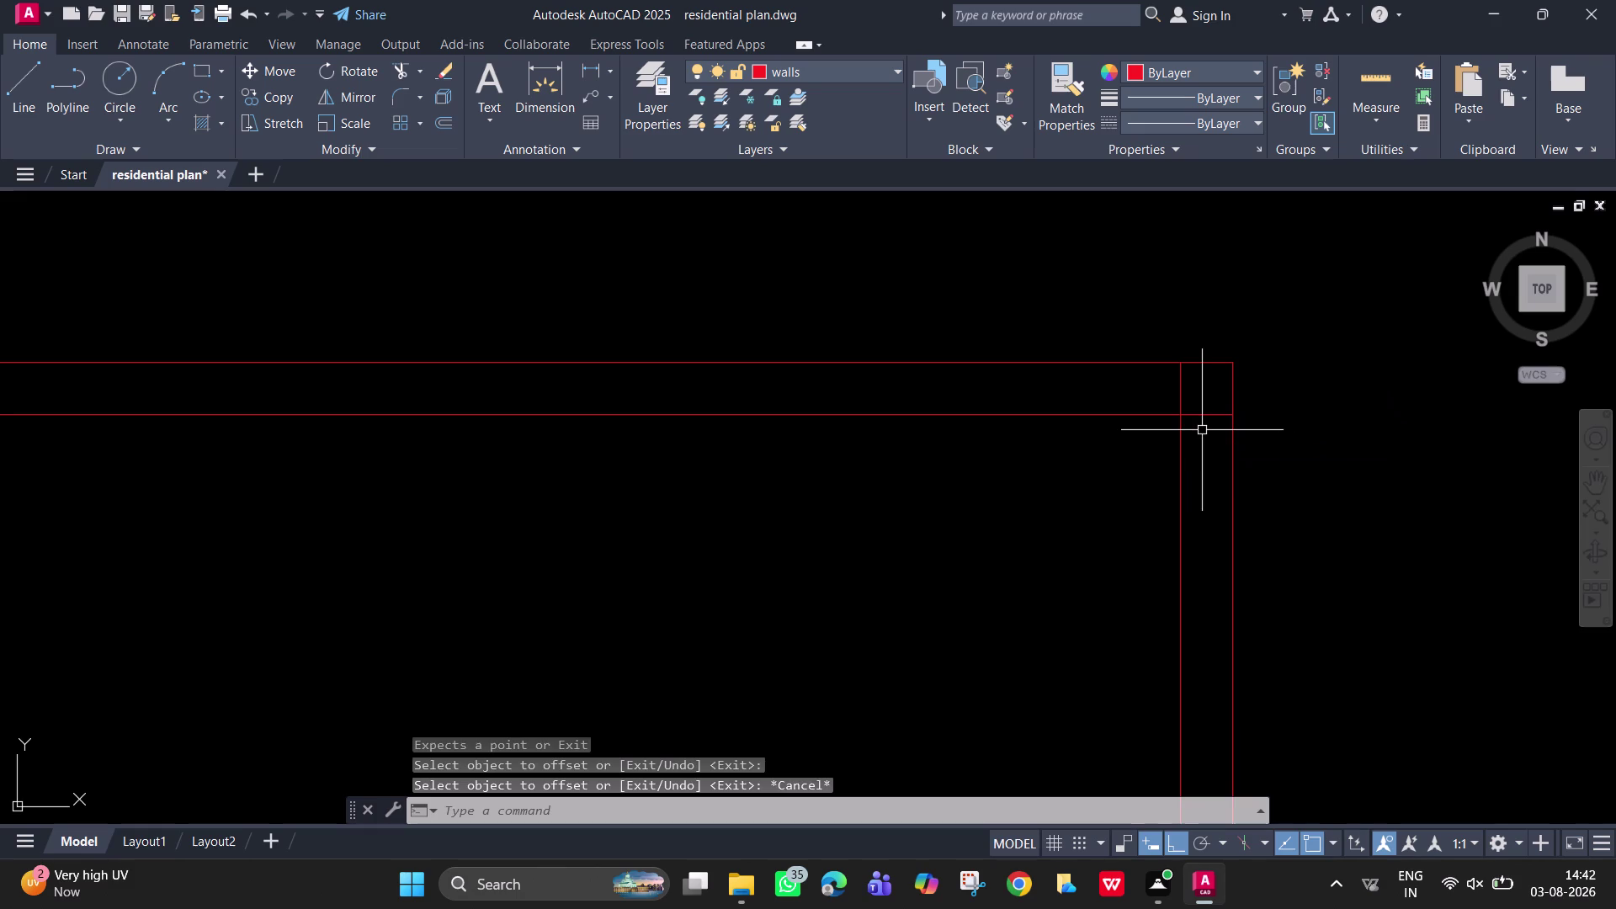
key(space)
click(1212, 430)
click(1175, 378)
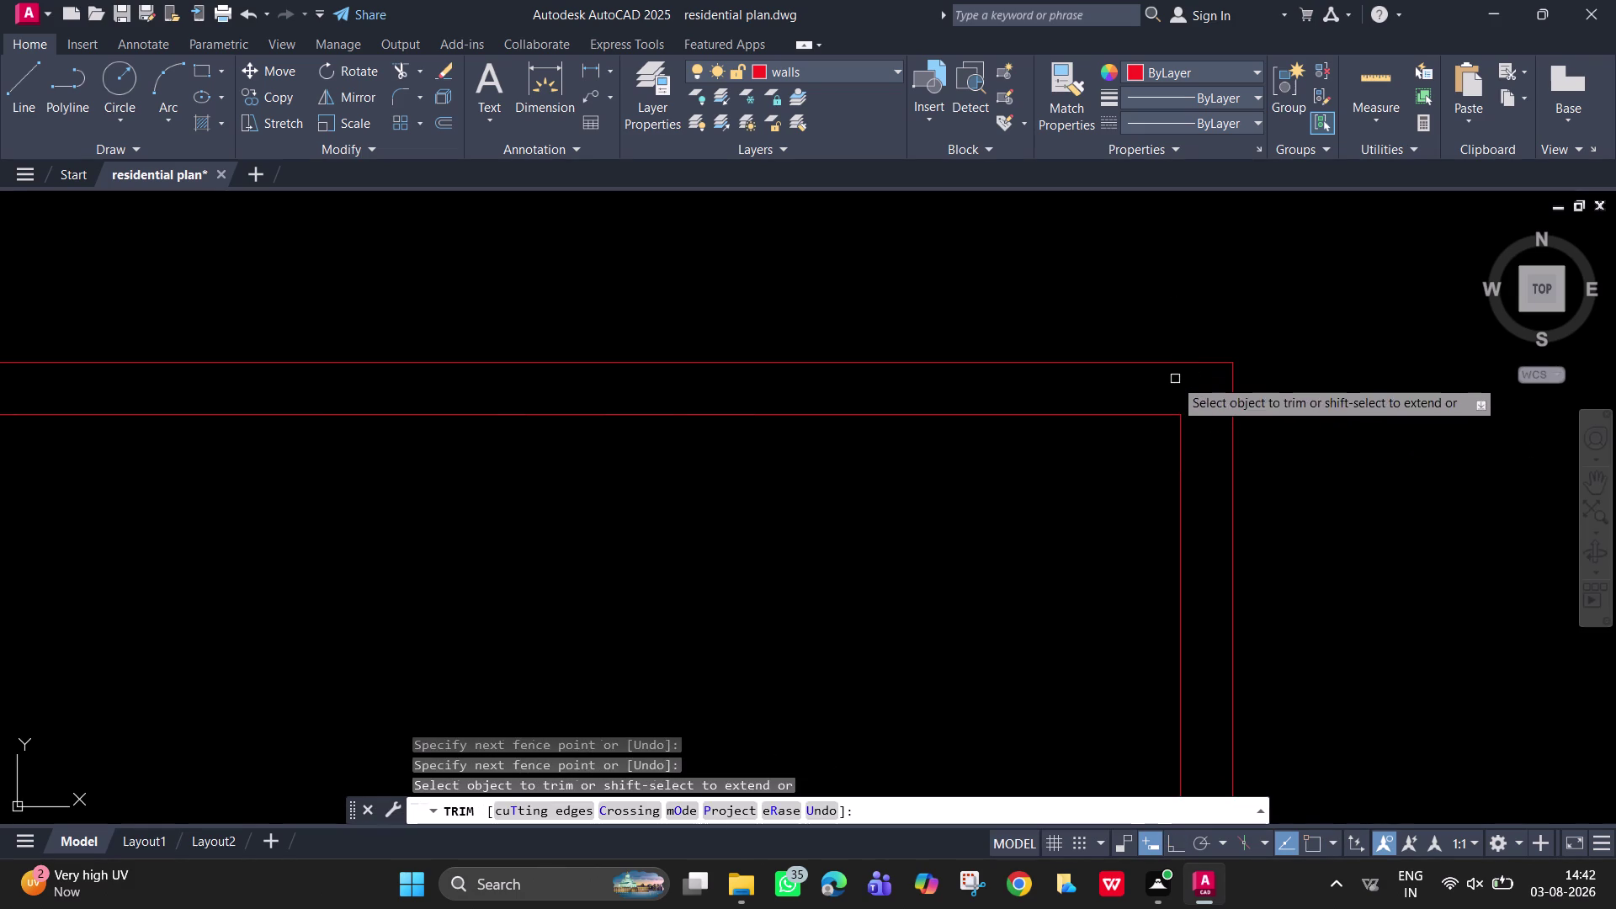
scroll(down, 3)
middle_drag(1202, 488, 1313, 385)
key(Escape)
scroll(down, 3)
middle_drag(1202, 469, 1327, 358)
middle_click(1284, 622)
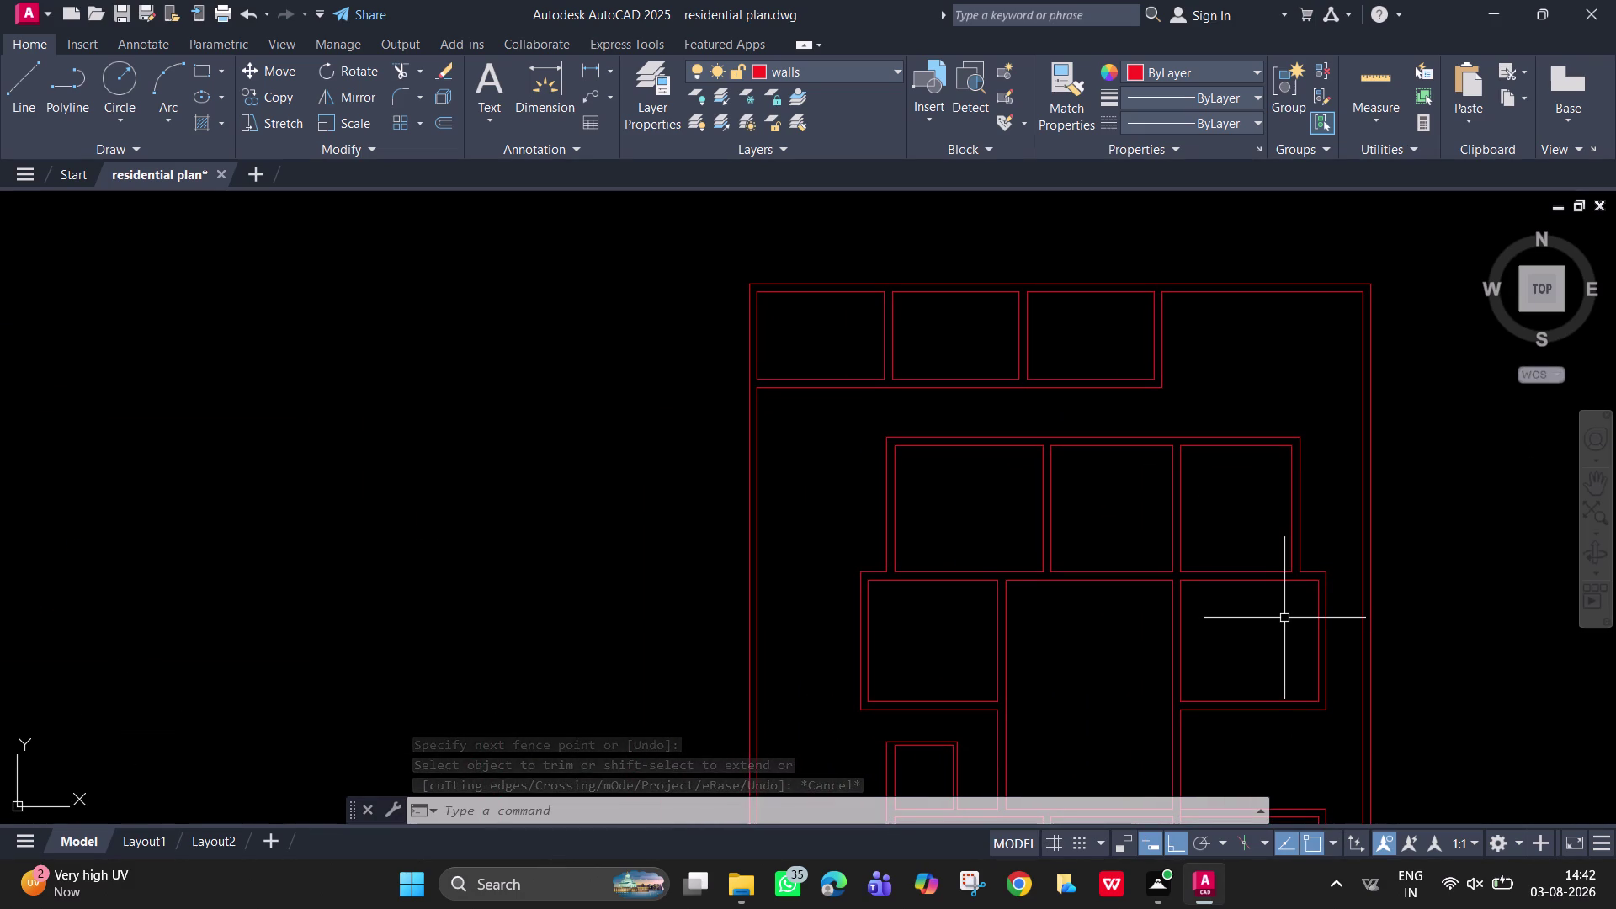
middle_drag(1270, 592, 1264, 395)
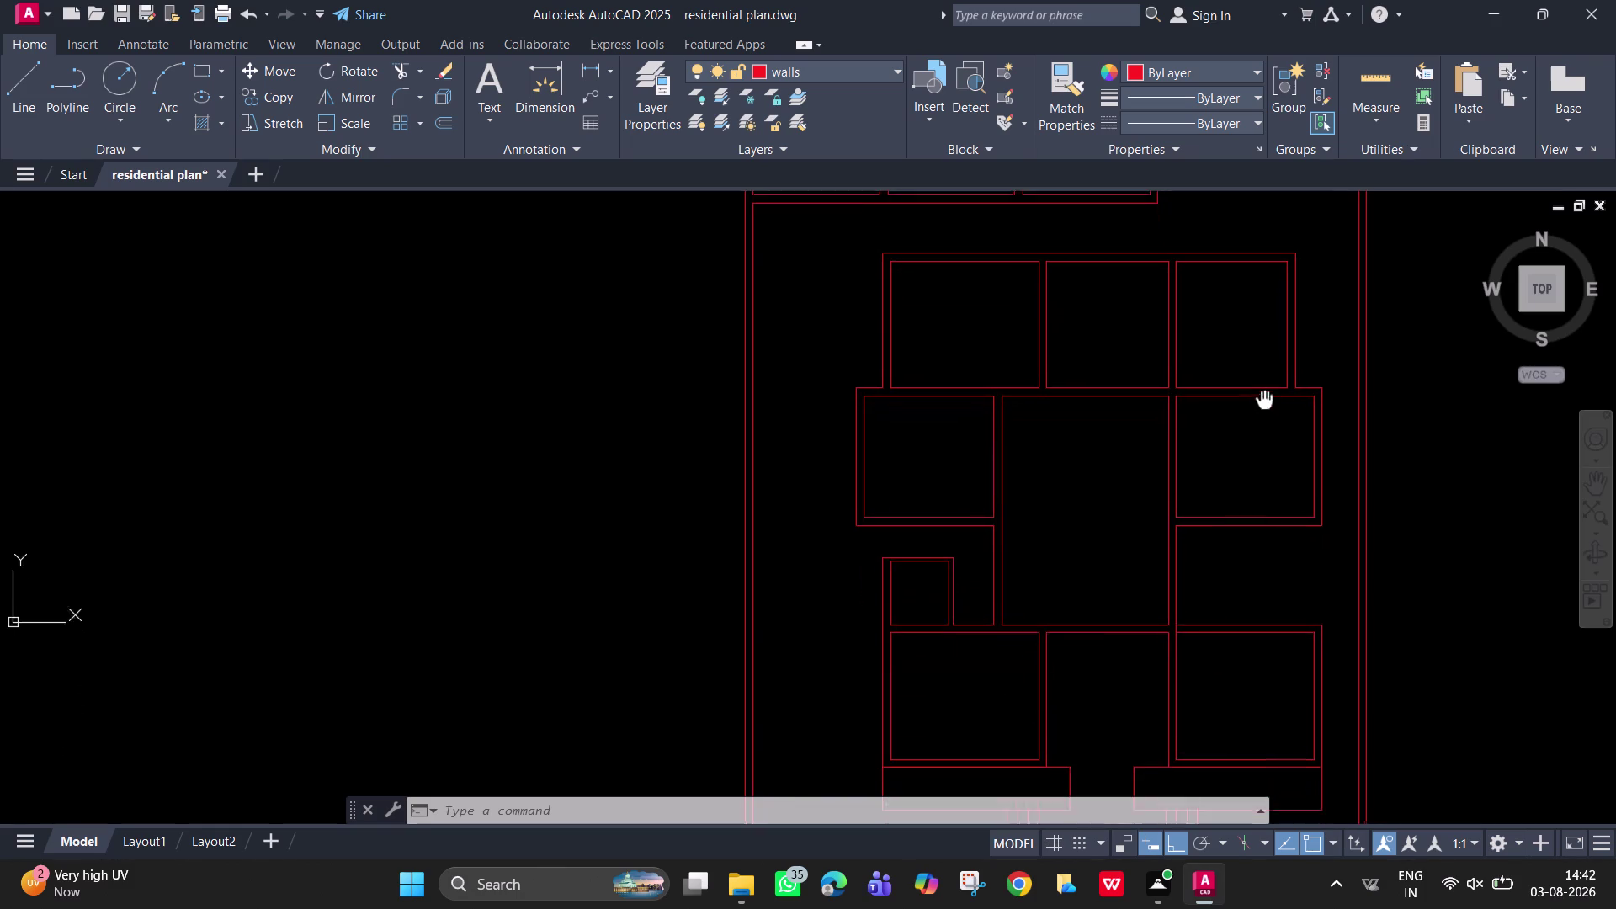
middle_drag(1264, 394, 1264, 385)
middle_drag(1252, 660, 1285, 378)
scroll(up, 3)
middle_drag(1202, 559, 1165, 526)
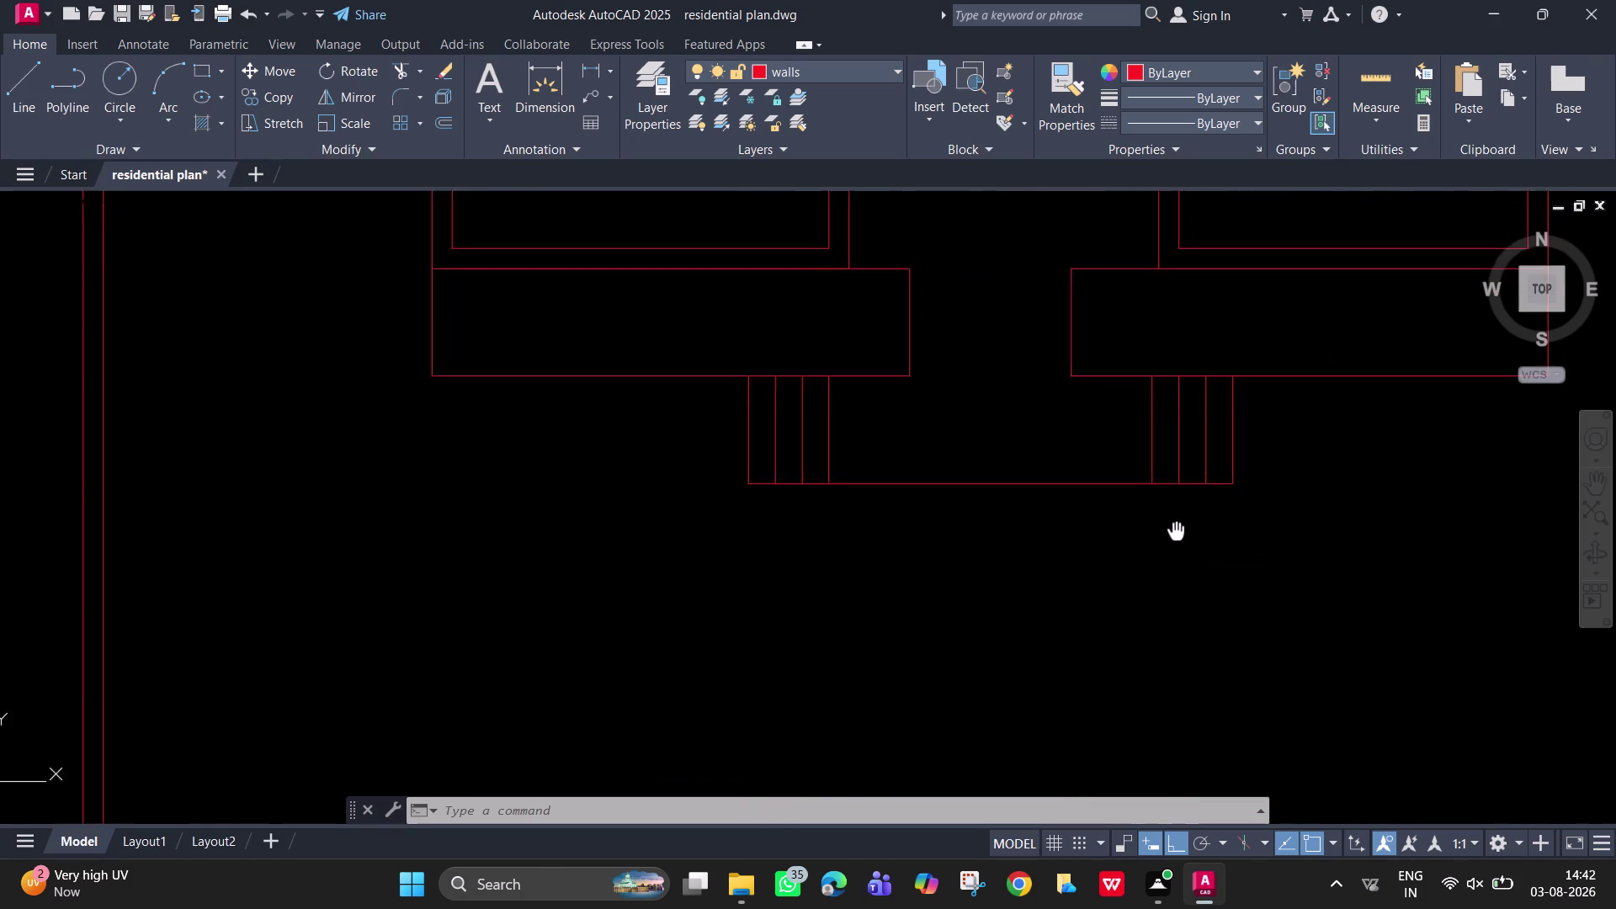
middle_drag(1165, 526, 1092, 542)
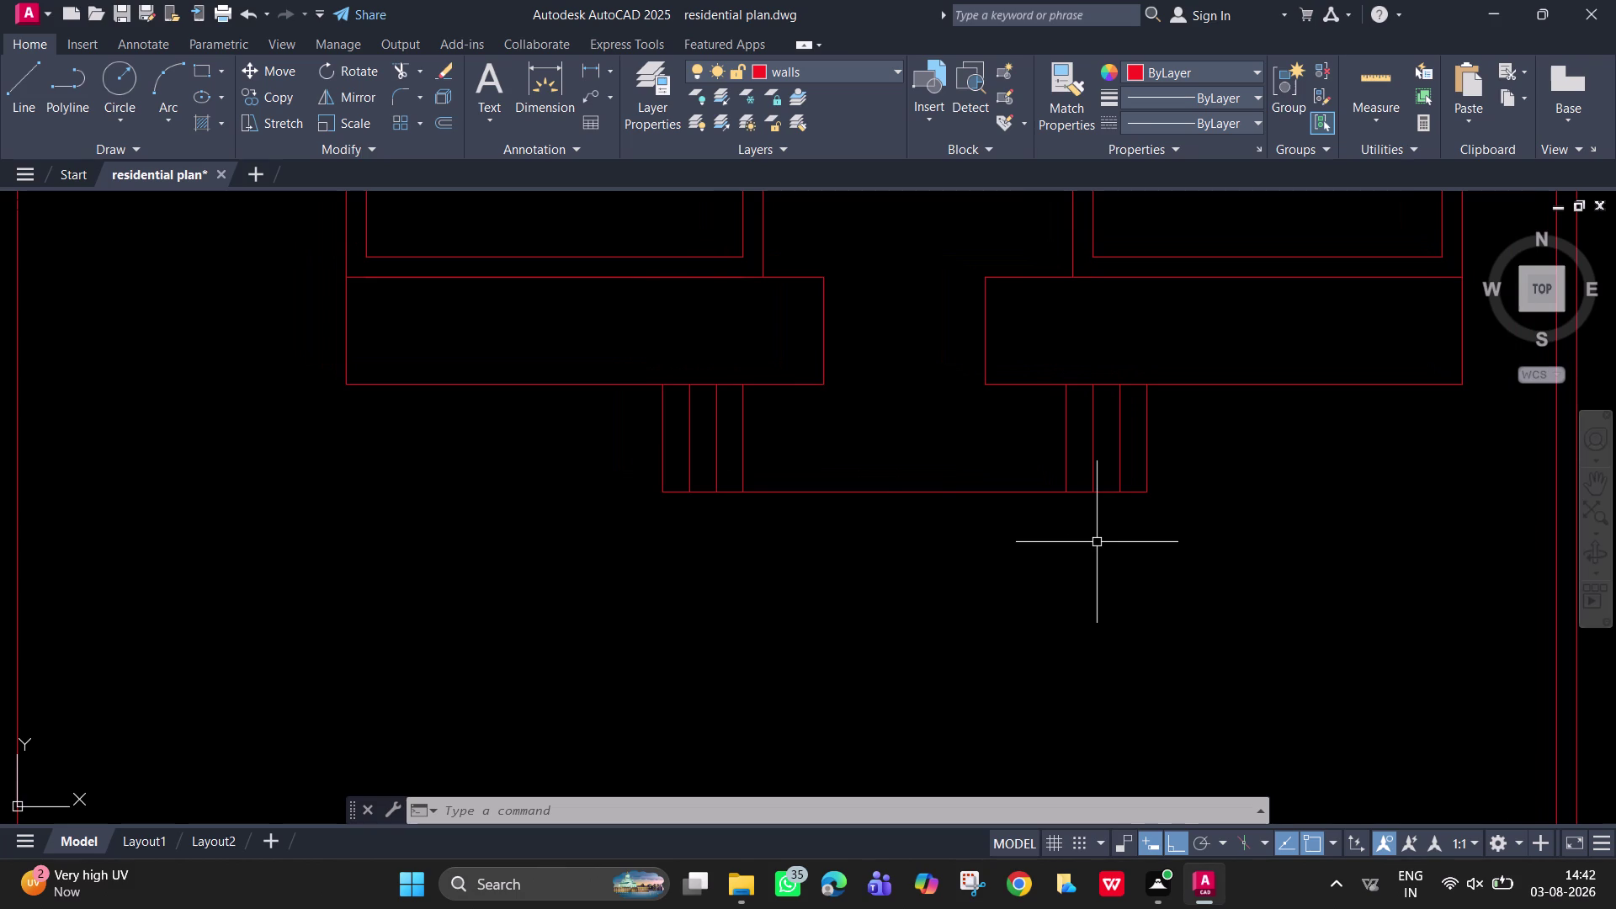
Try a line tracked 6'1.5" from a reference point, then abandon it.
key(l)
key(Return)
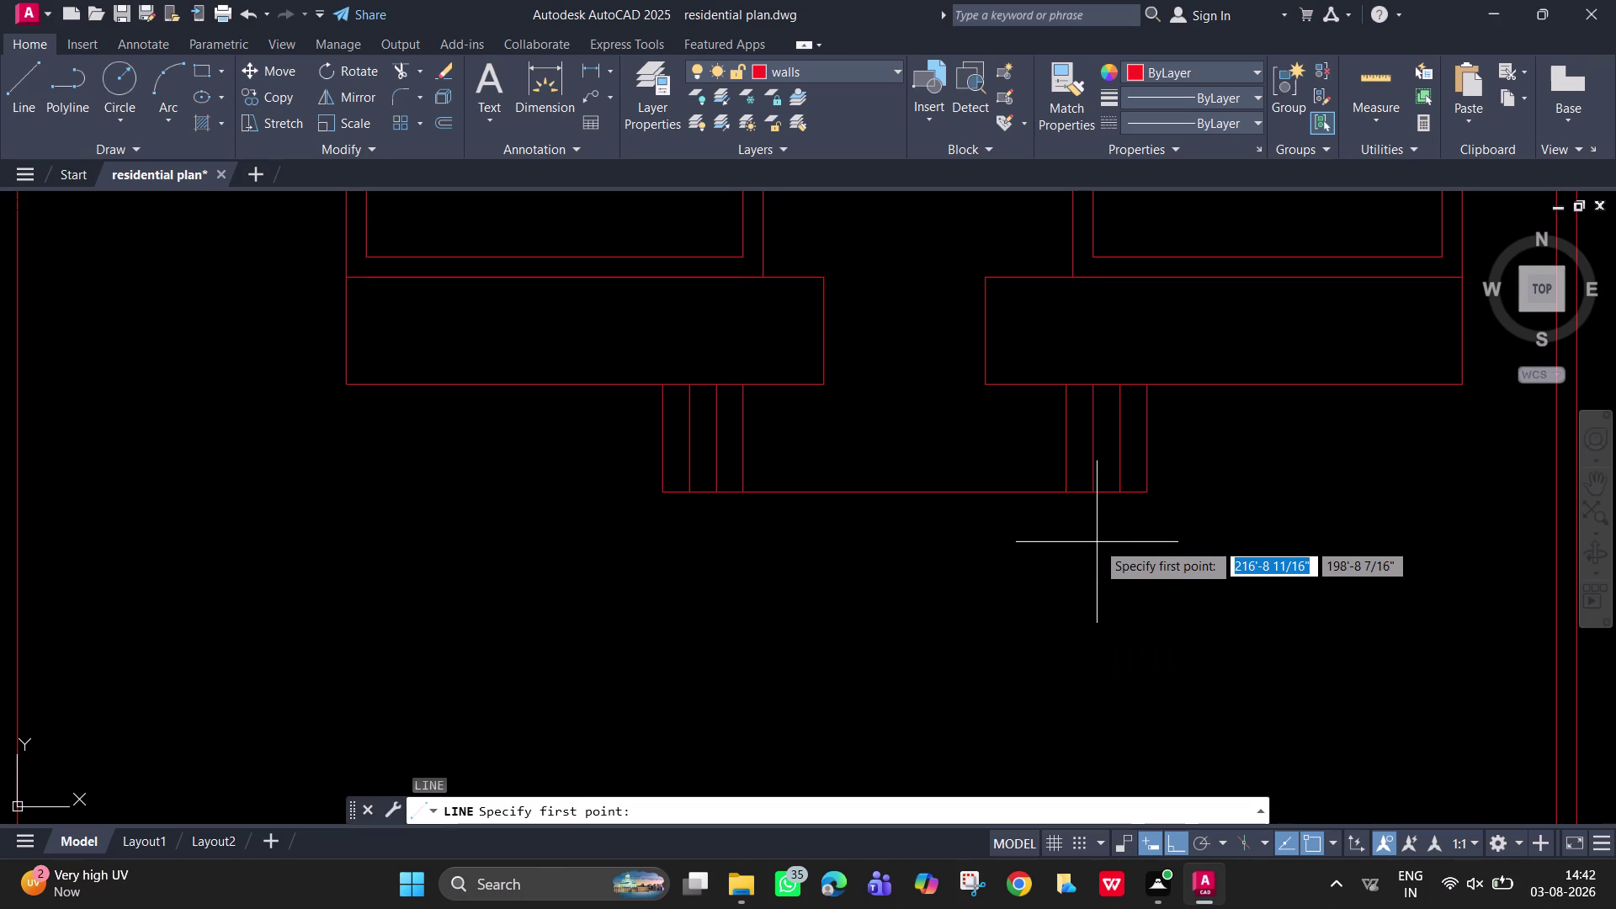
key(t)
key(l)
key(BackSpace)
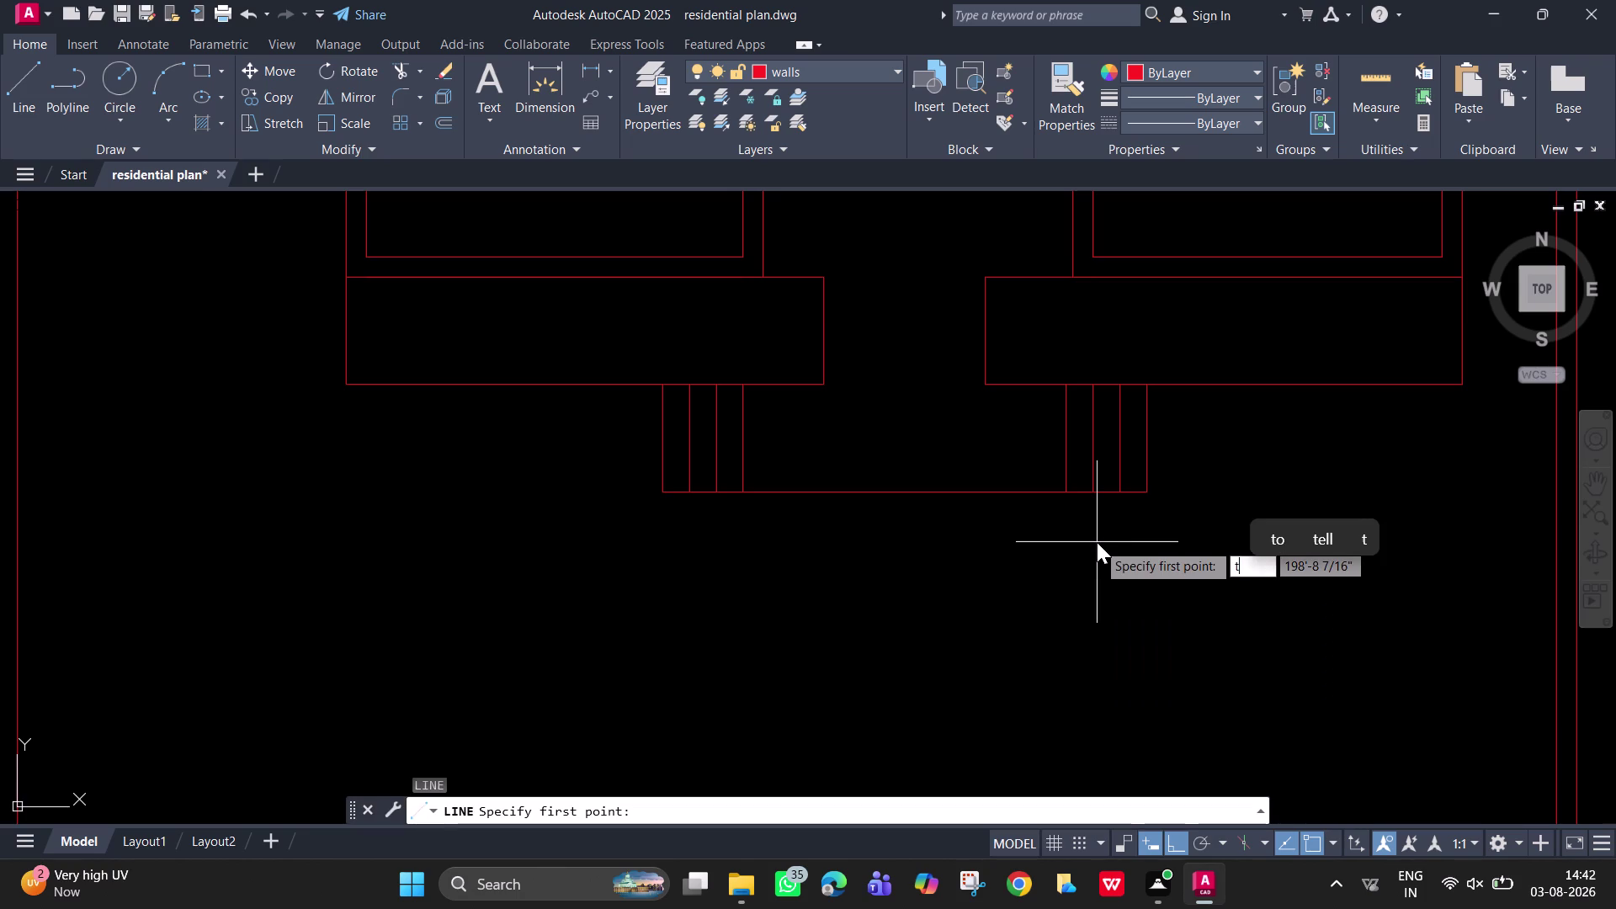
key(k)
key(Return)
text(6)
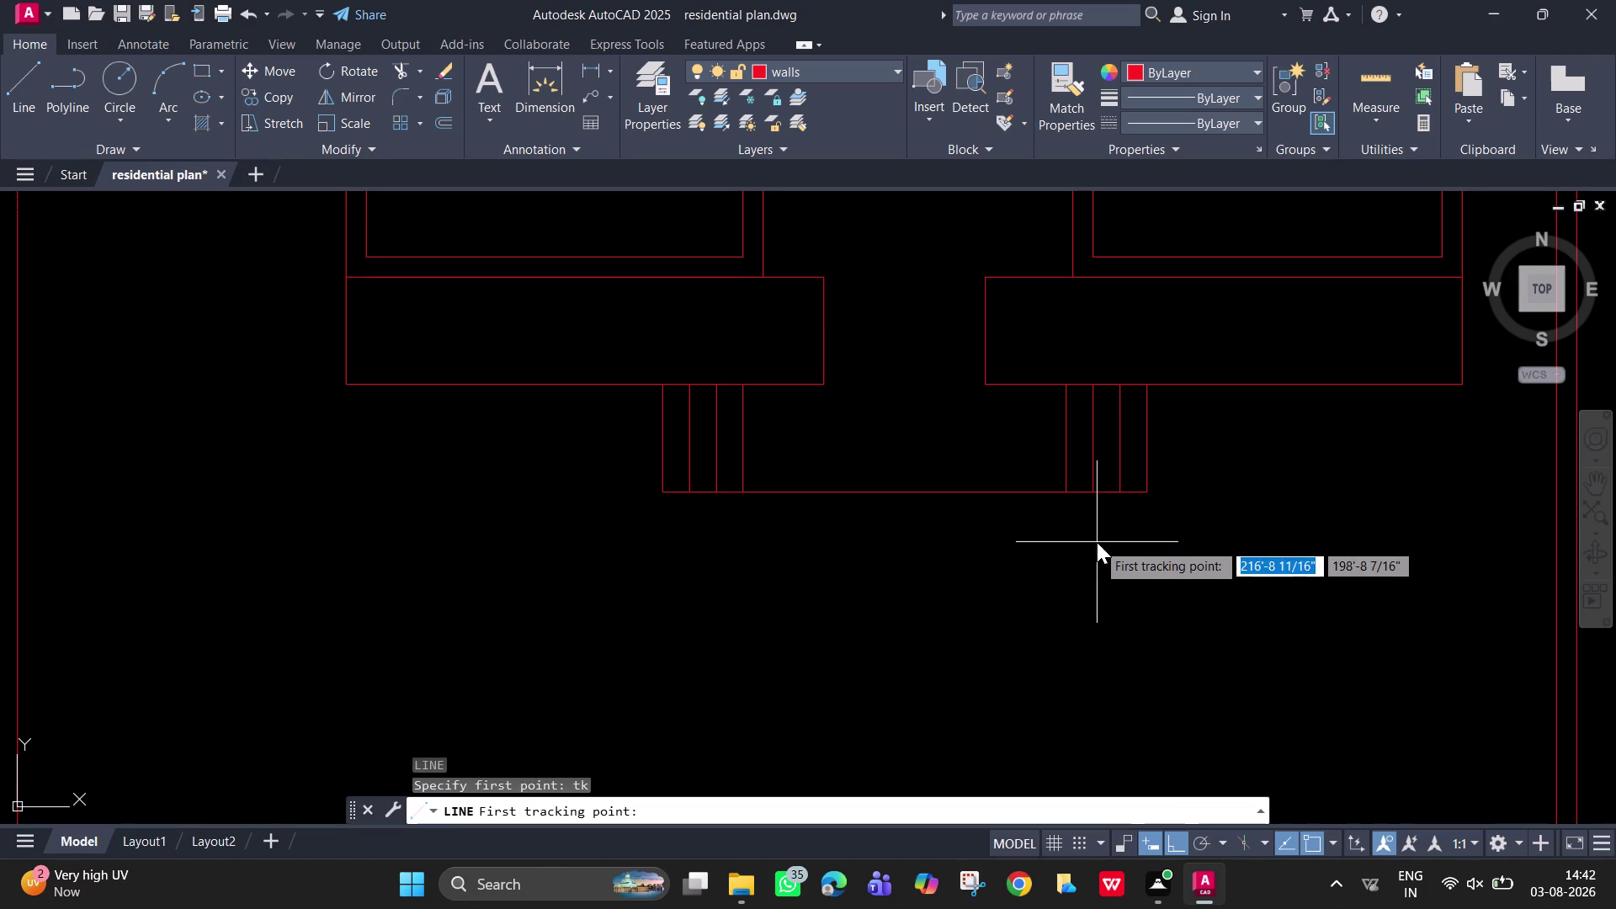
text(')
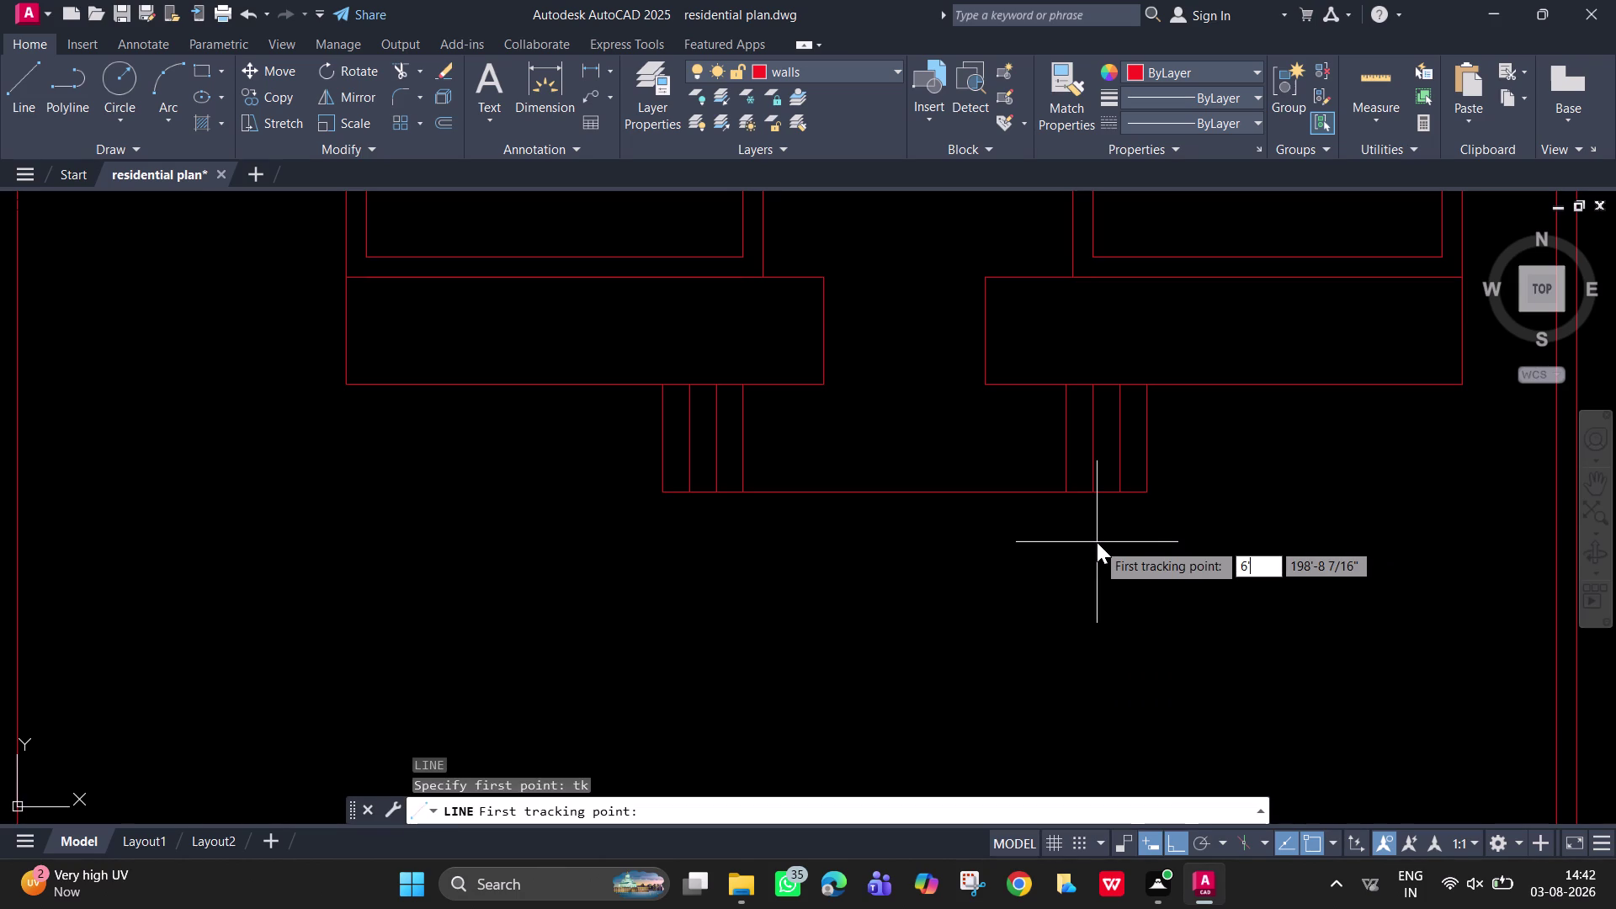
text(1.5)
text(")
key(Return)
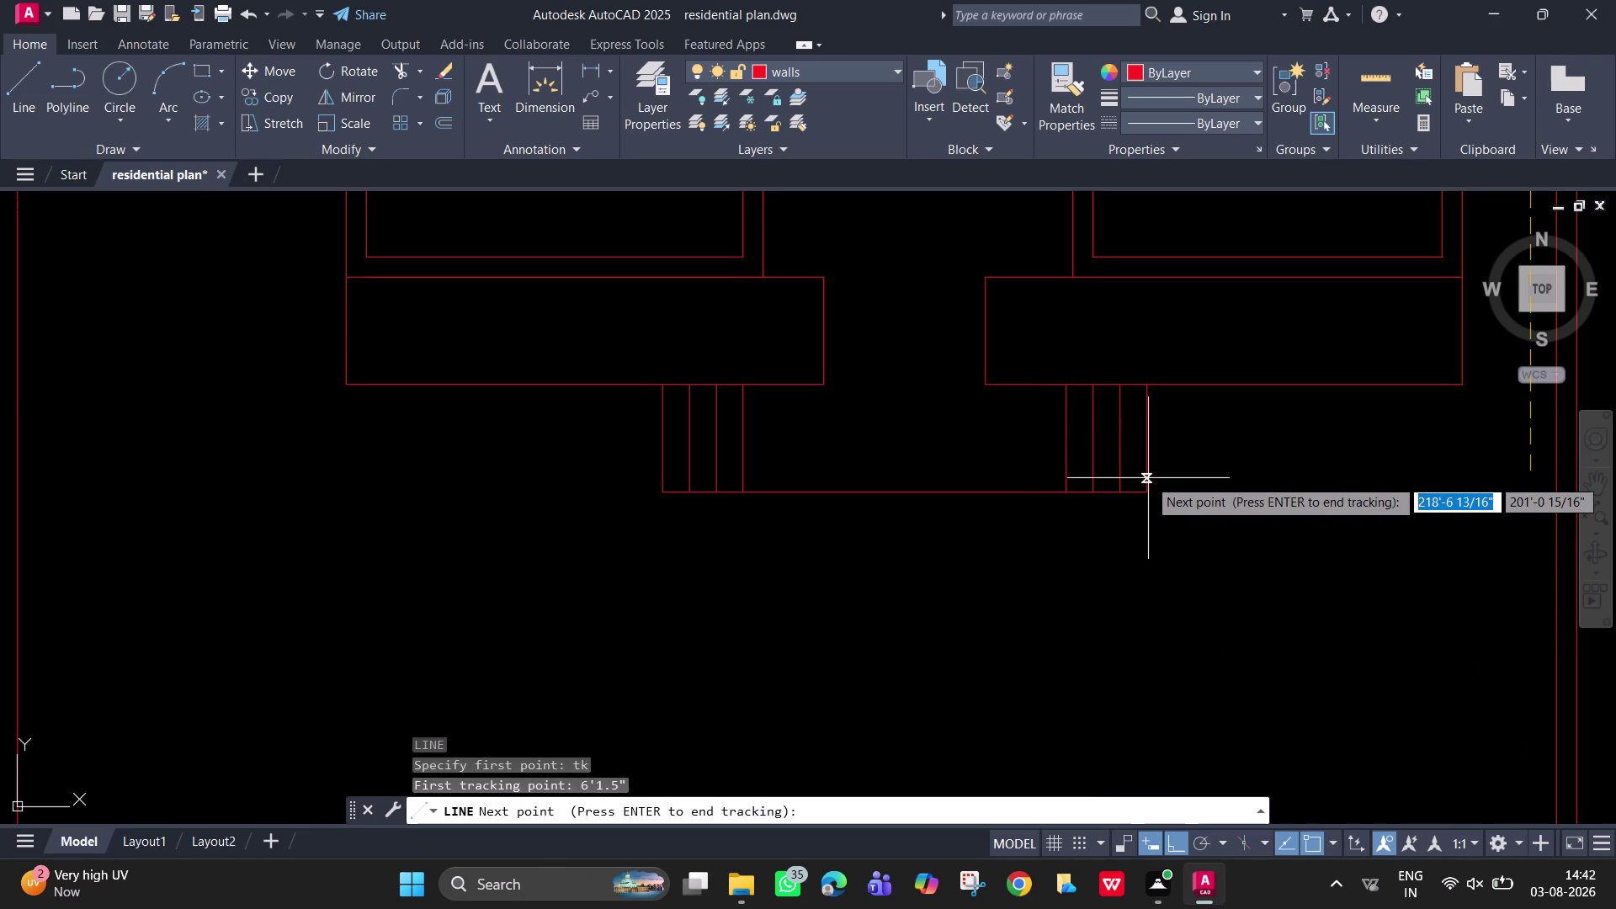
key(Escape)
Start a new line 6'1.5" below the front step corner.
key(l)
key(Return)
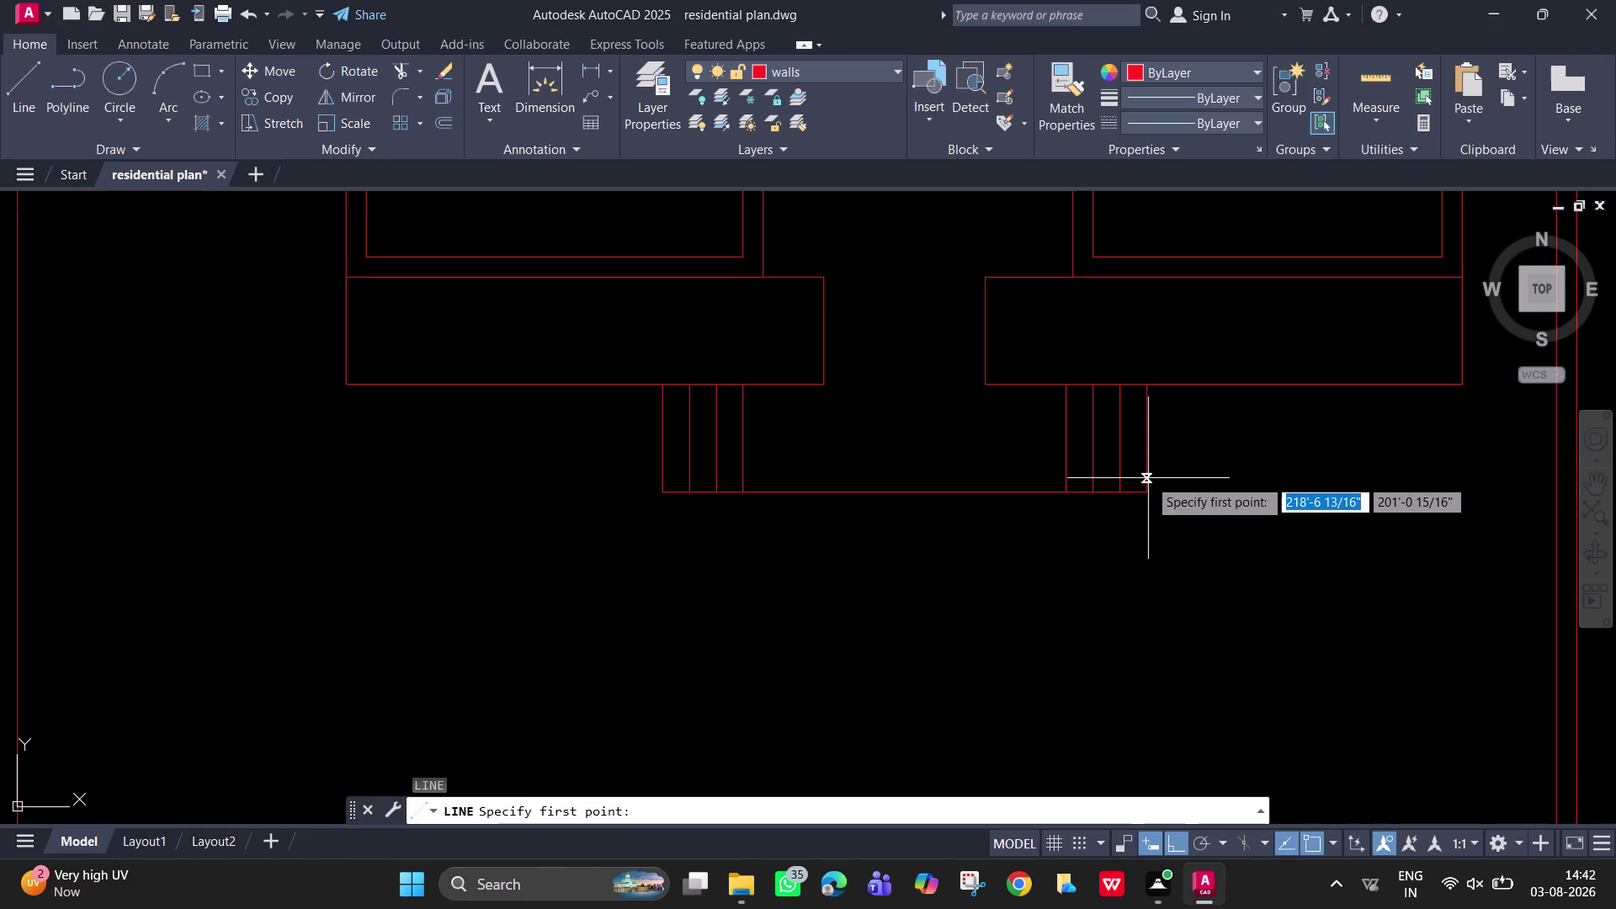
text(tk)
key(space)
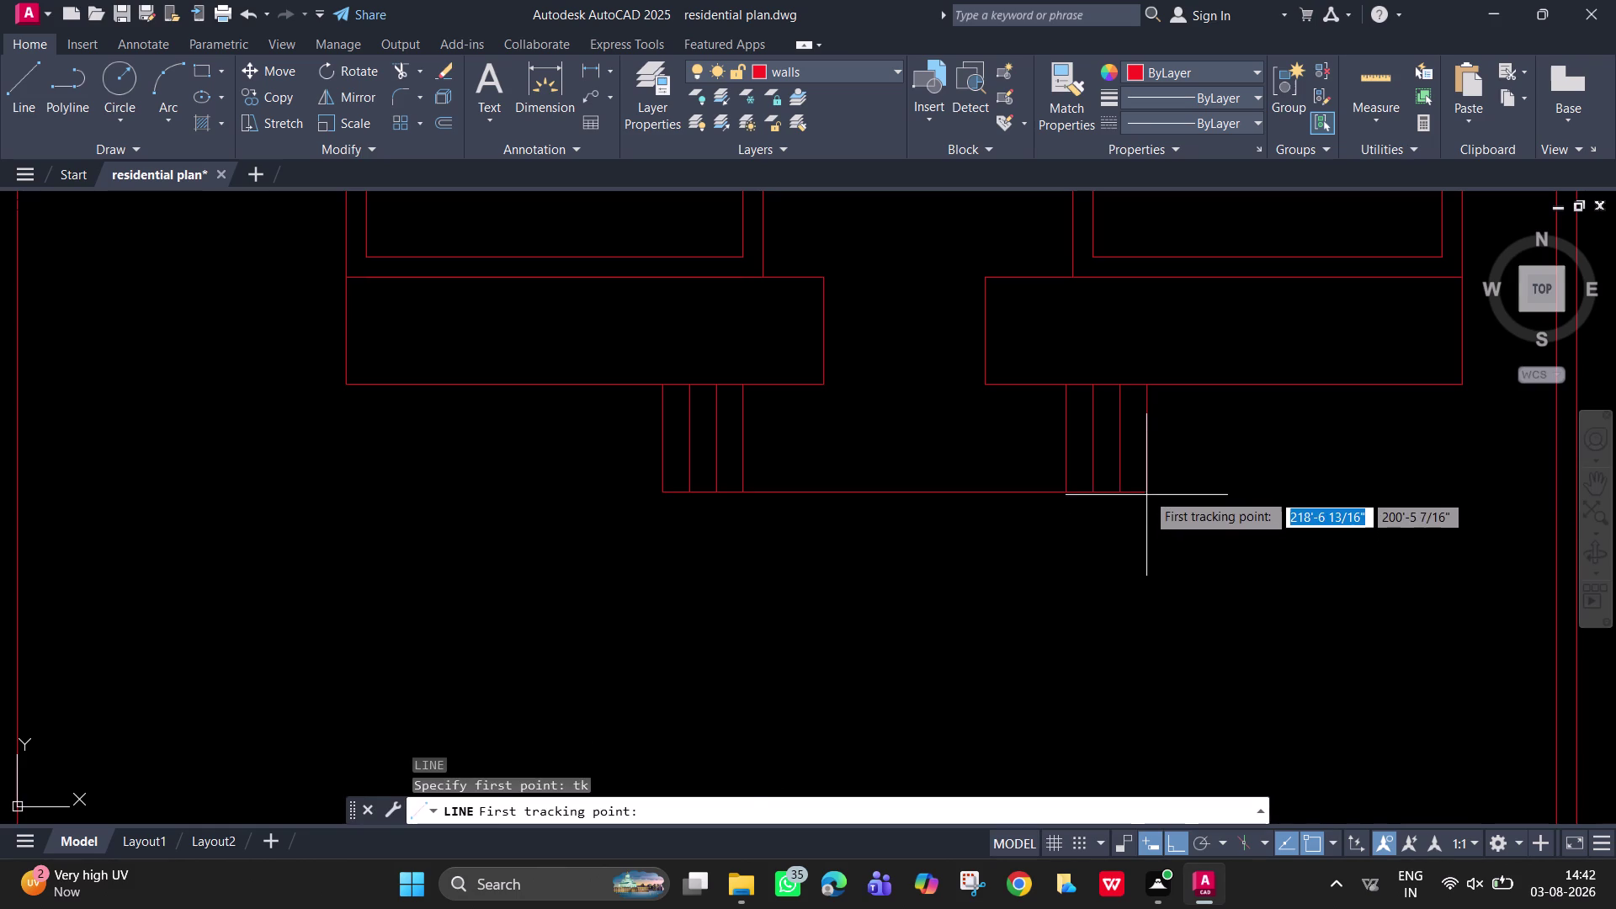
click(1146, 491)
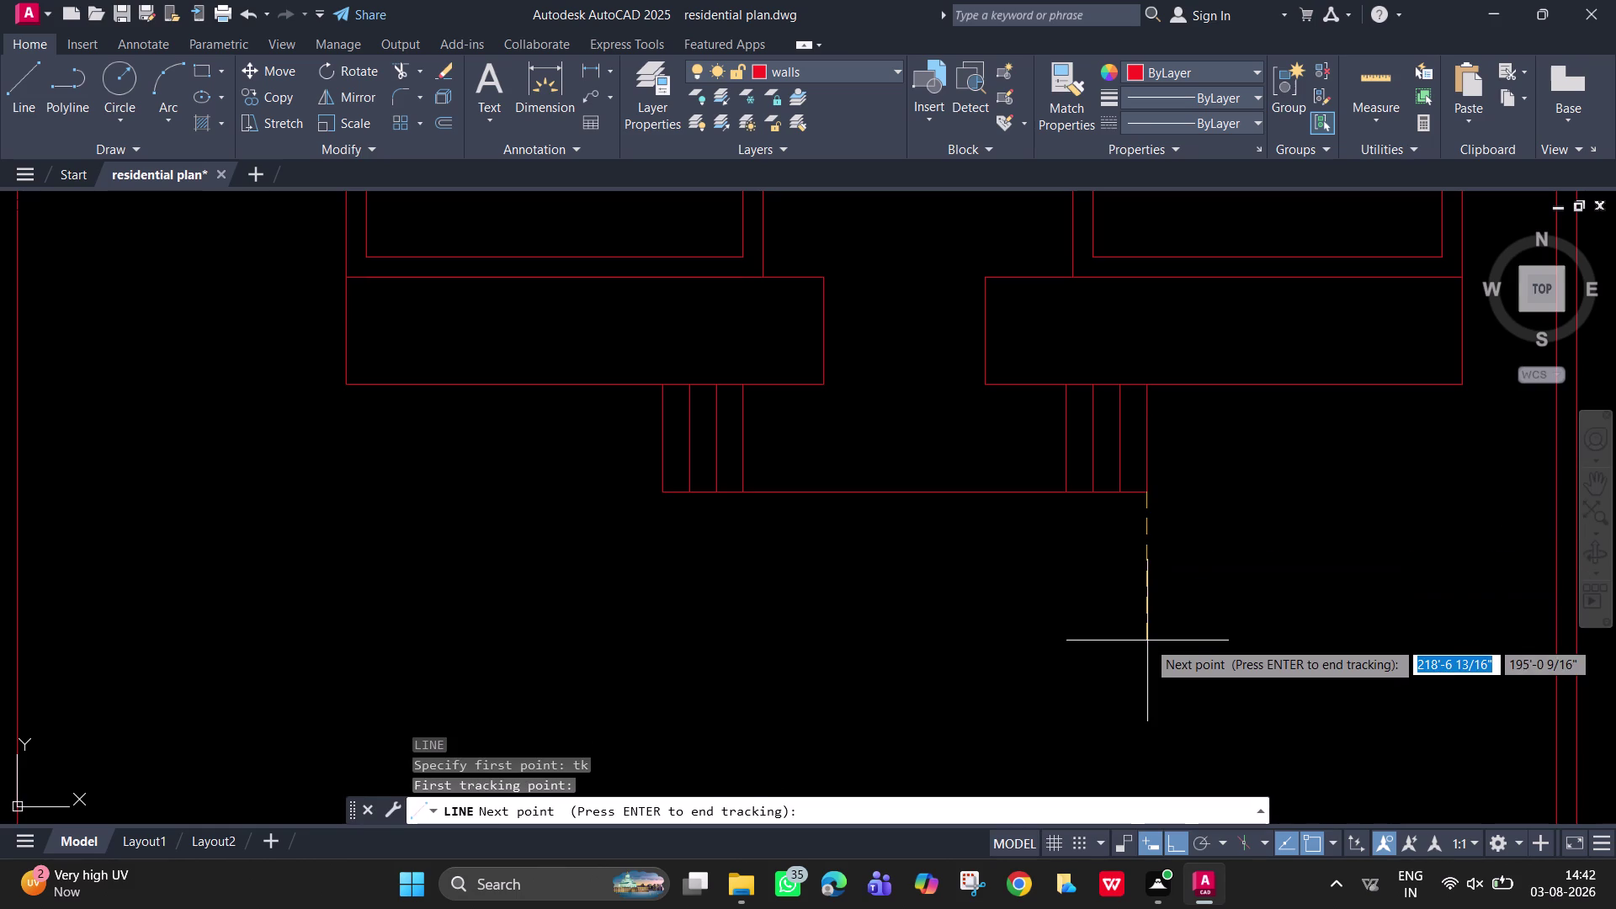
text(6'1)
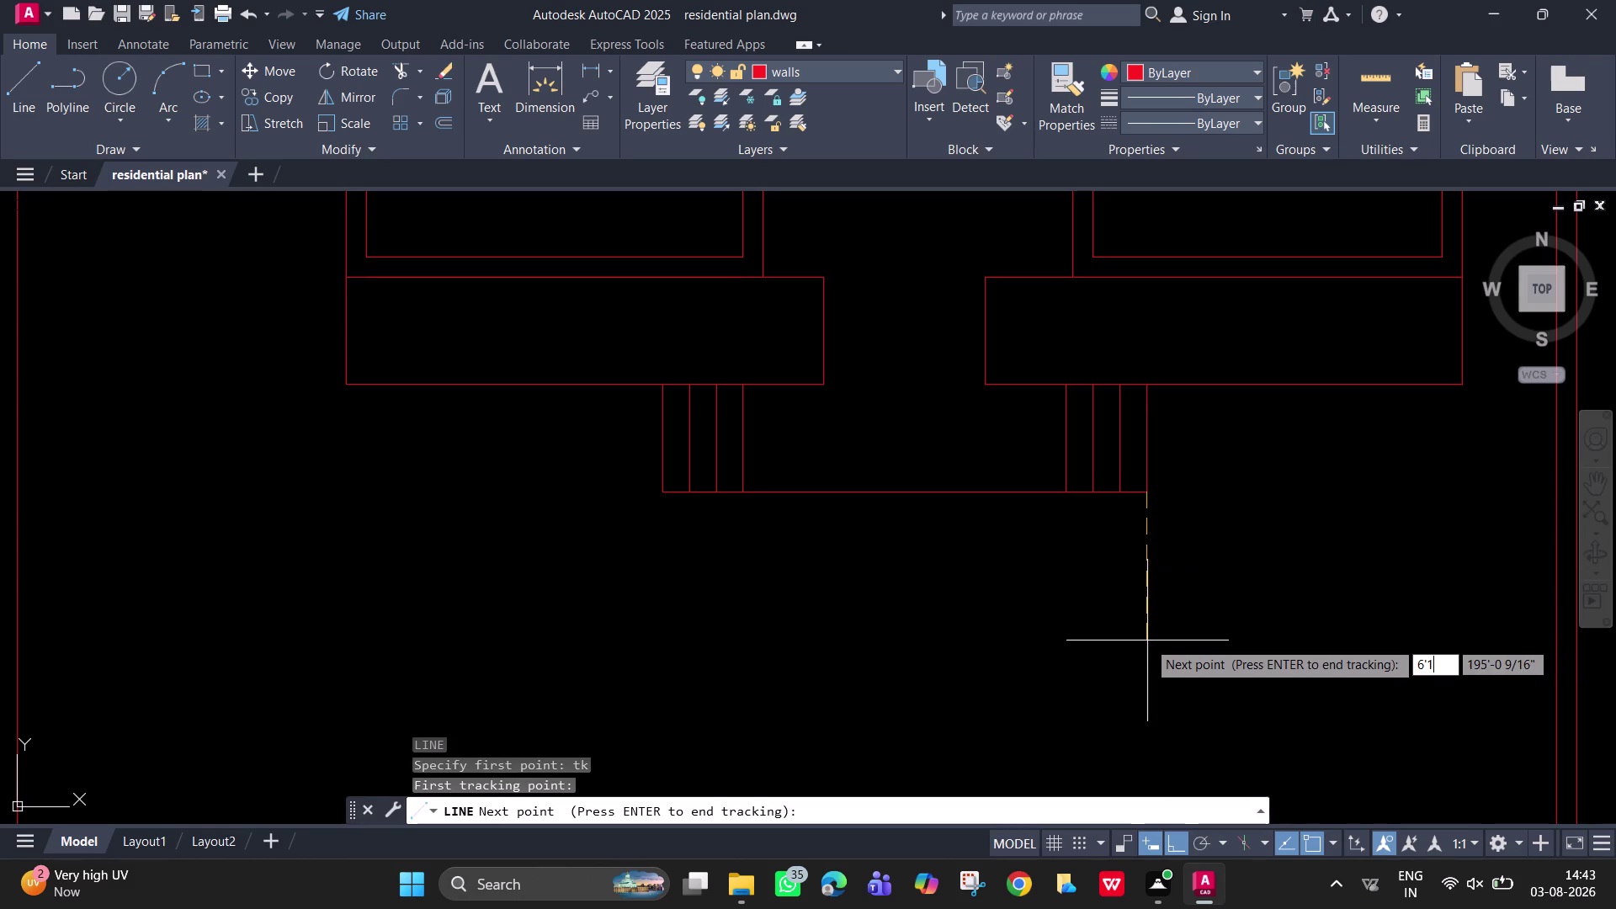
key(period)
key(5)
key(shift+quotedbl)
key(Return)
key(Return)
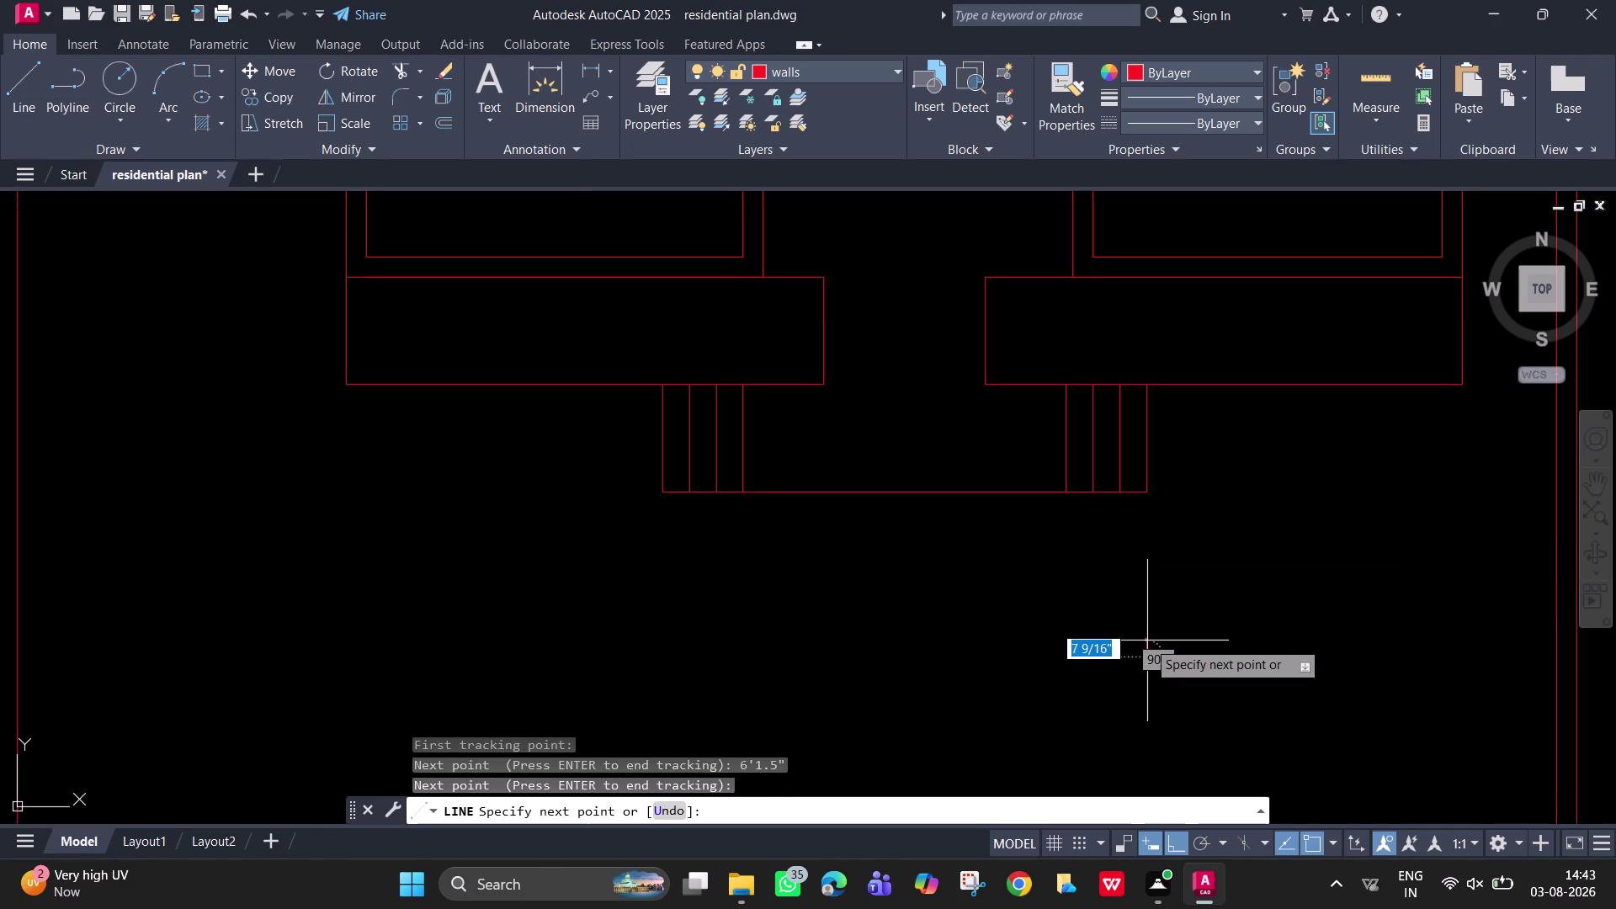
Draw the line horizontally to the right compound wall endpoint.
click(1558, 655)
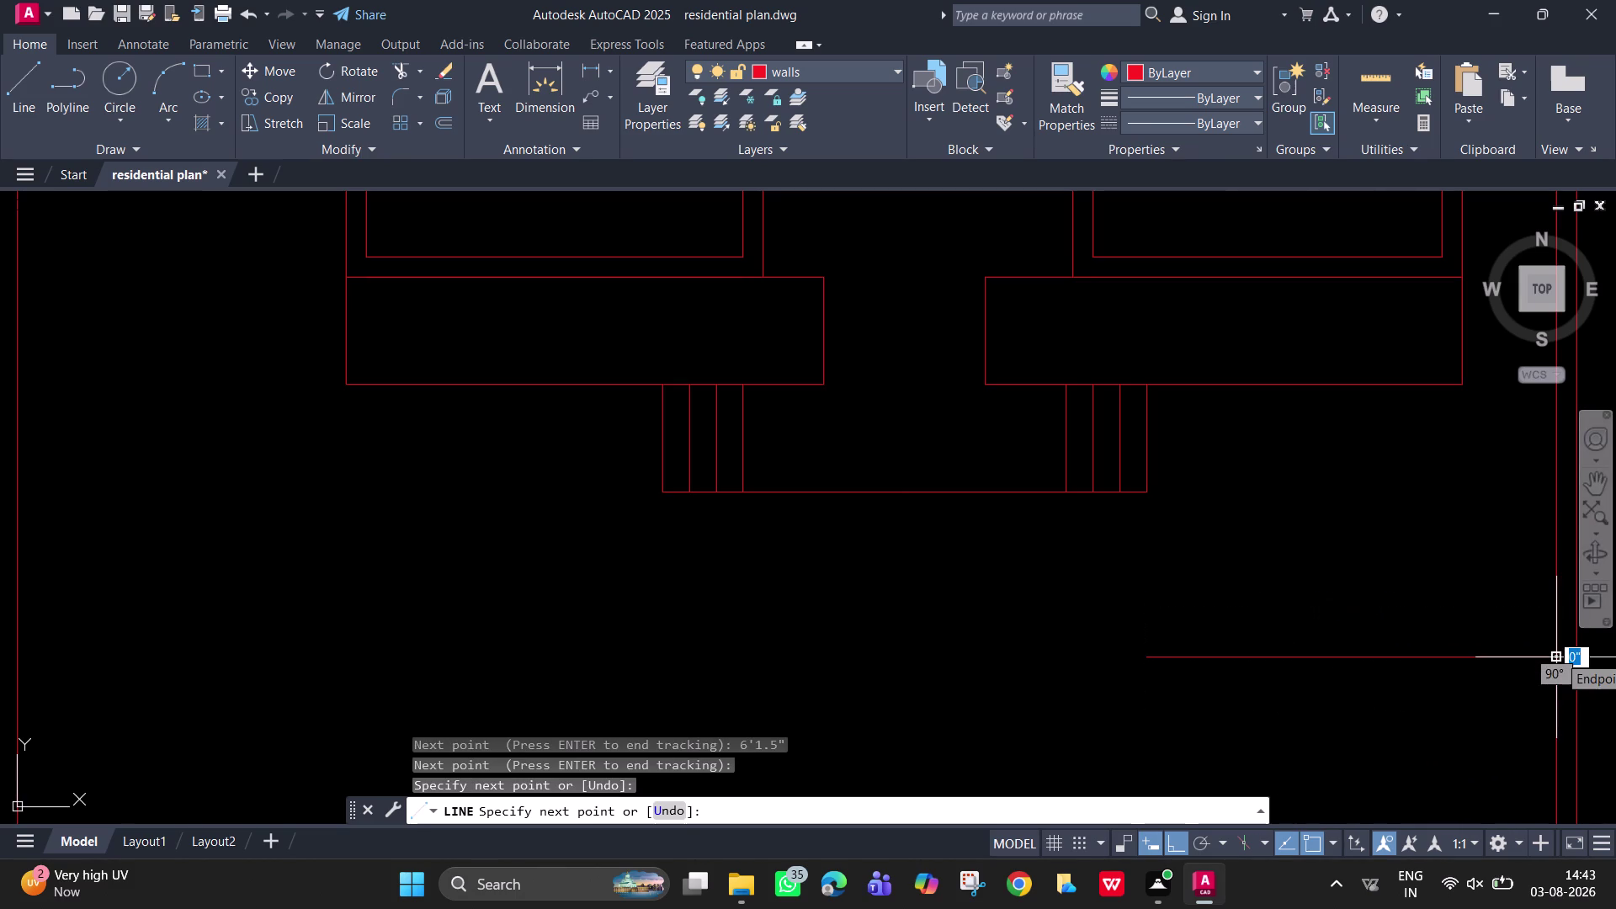
key(space)
key(e)
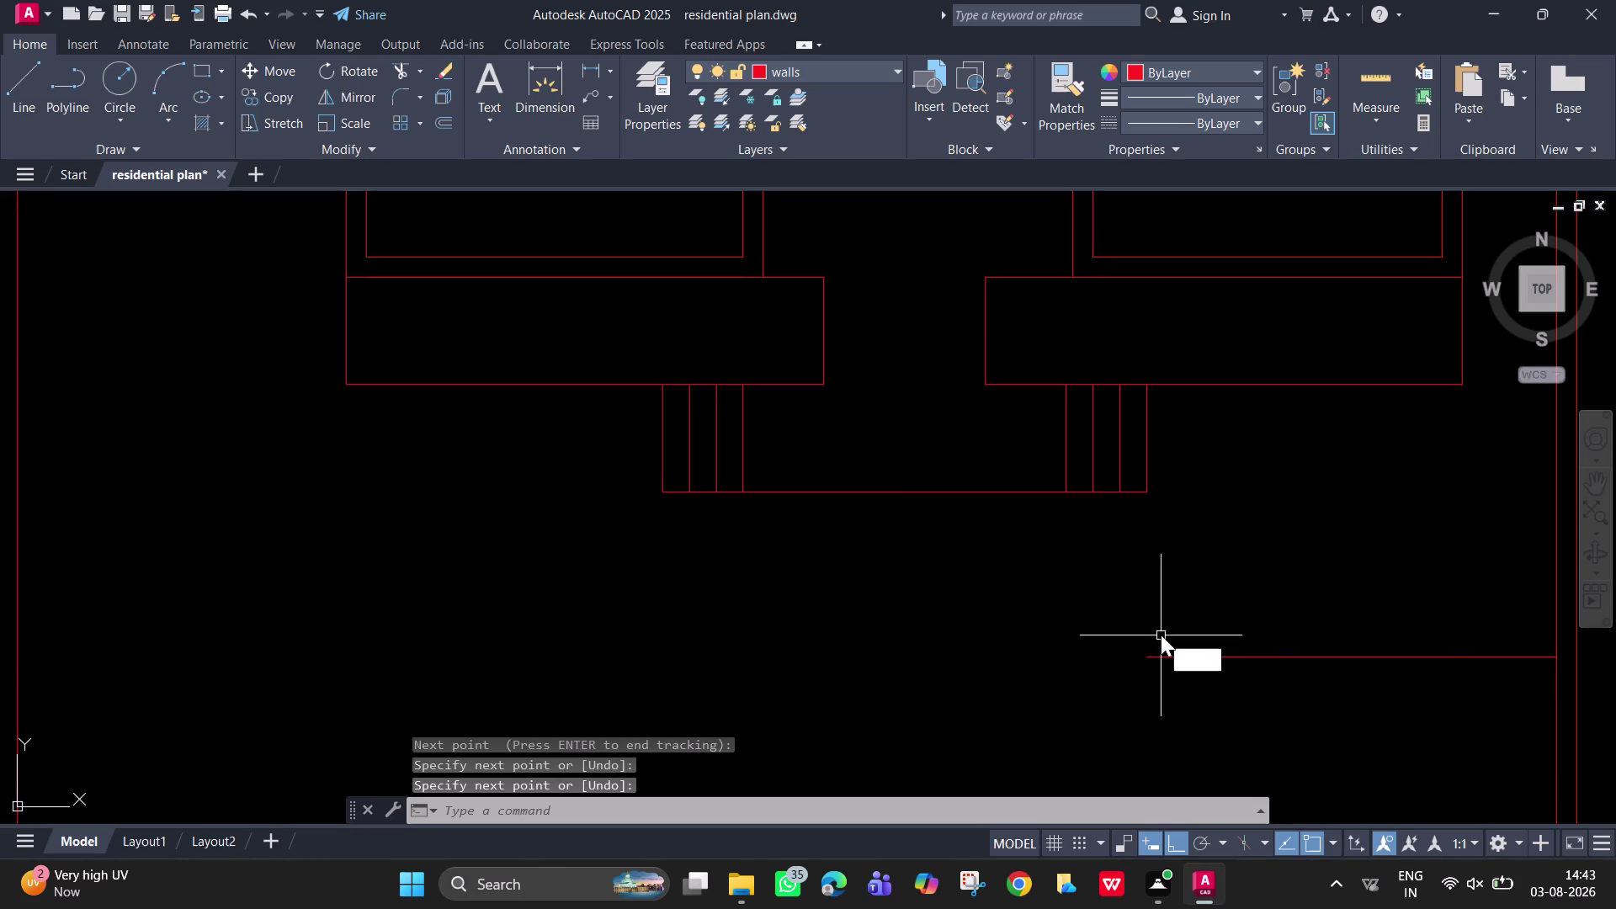
text(x)
key(space)
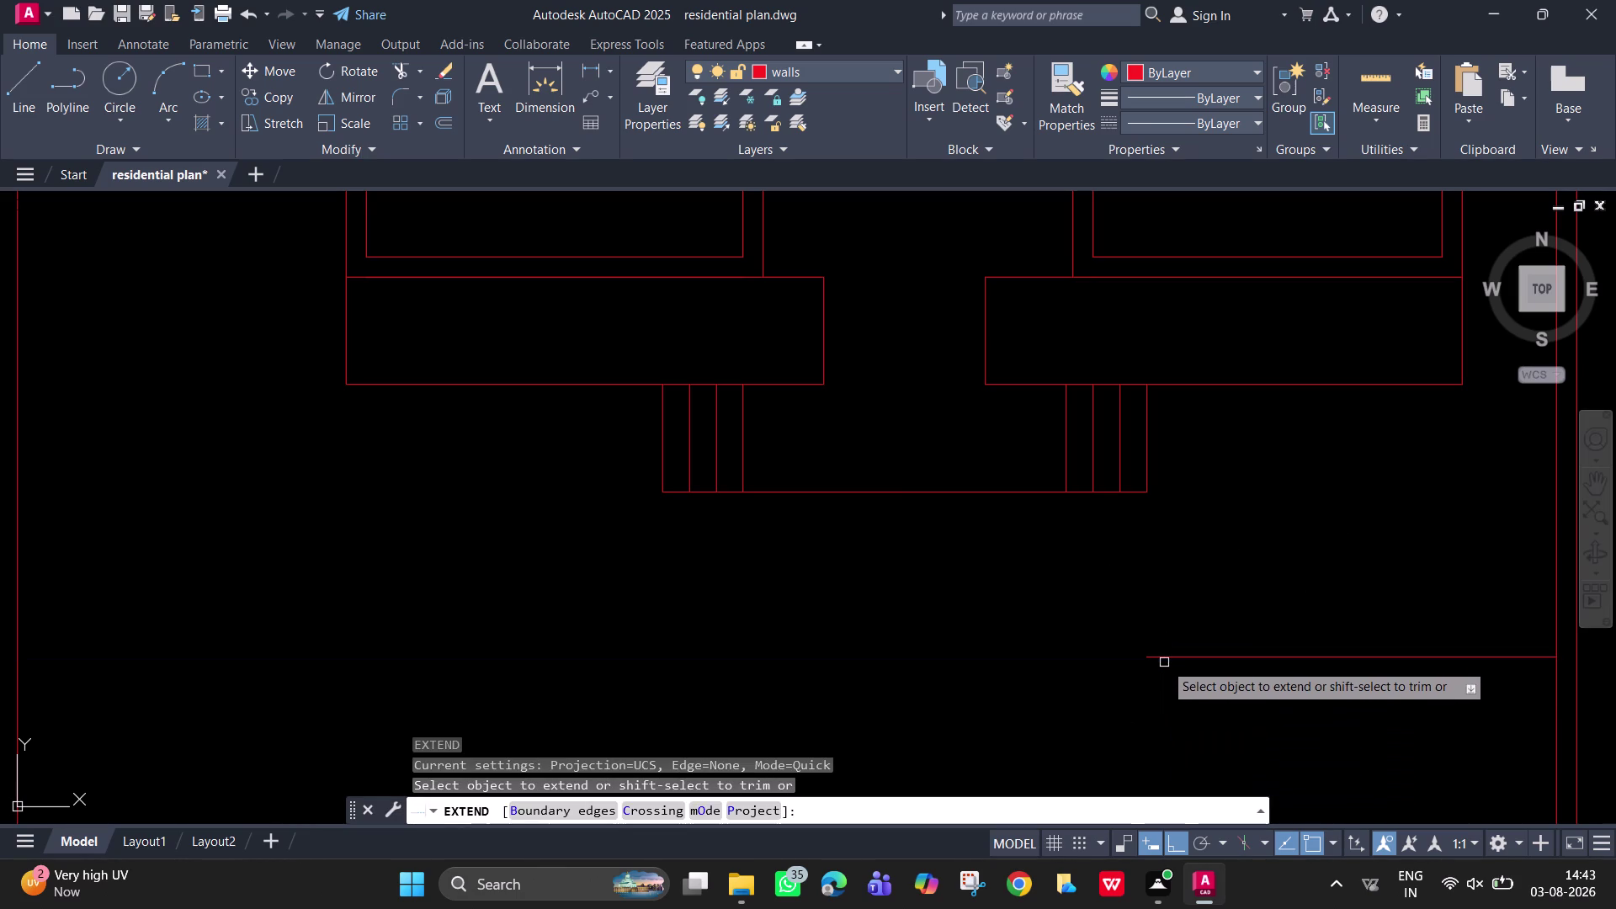
Extend the new horizontal line to the left compound wall.
click(1161, 655)
scroll(down, 3)
middle_drag(1148, 632, 1187, 645)
scroll(down, 3)
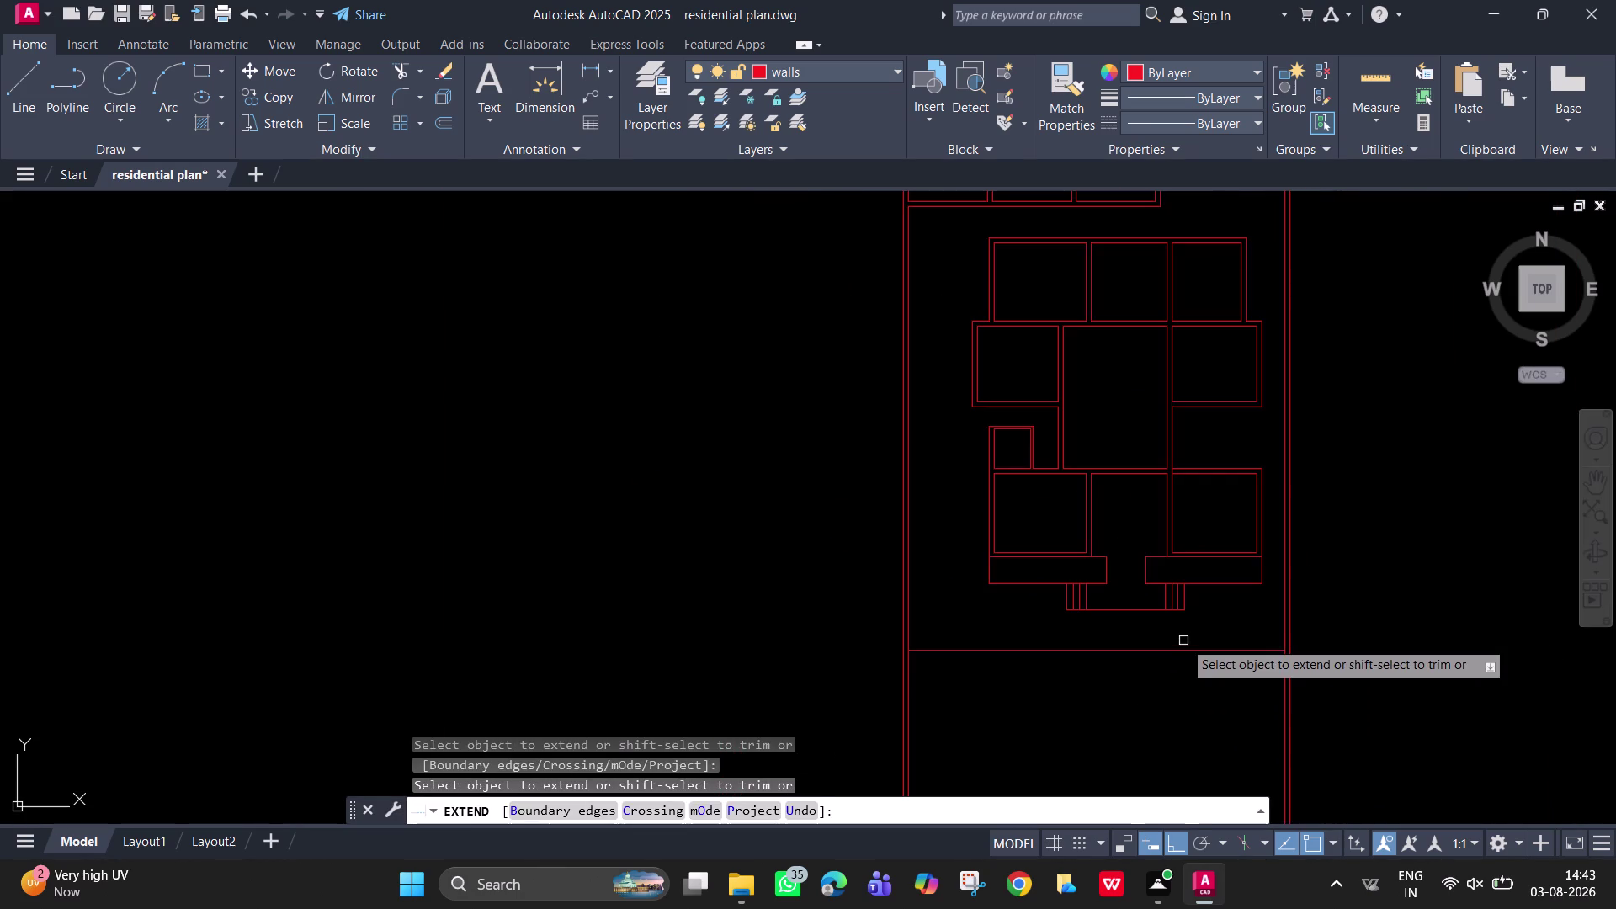
scroll(up, 3)
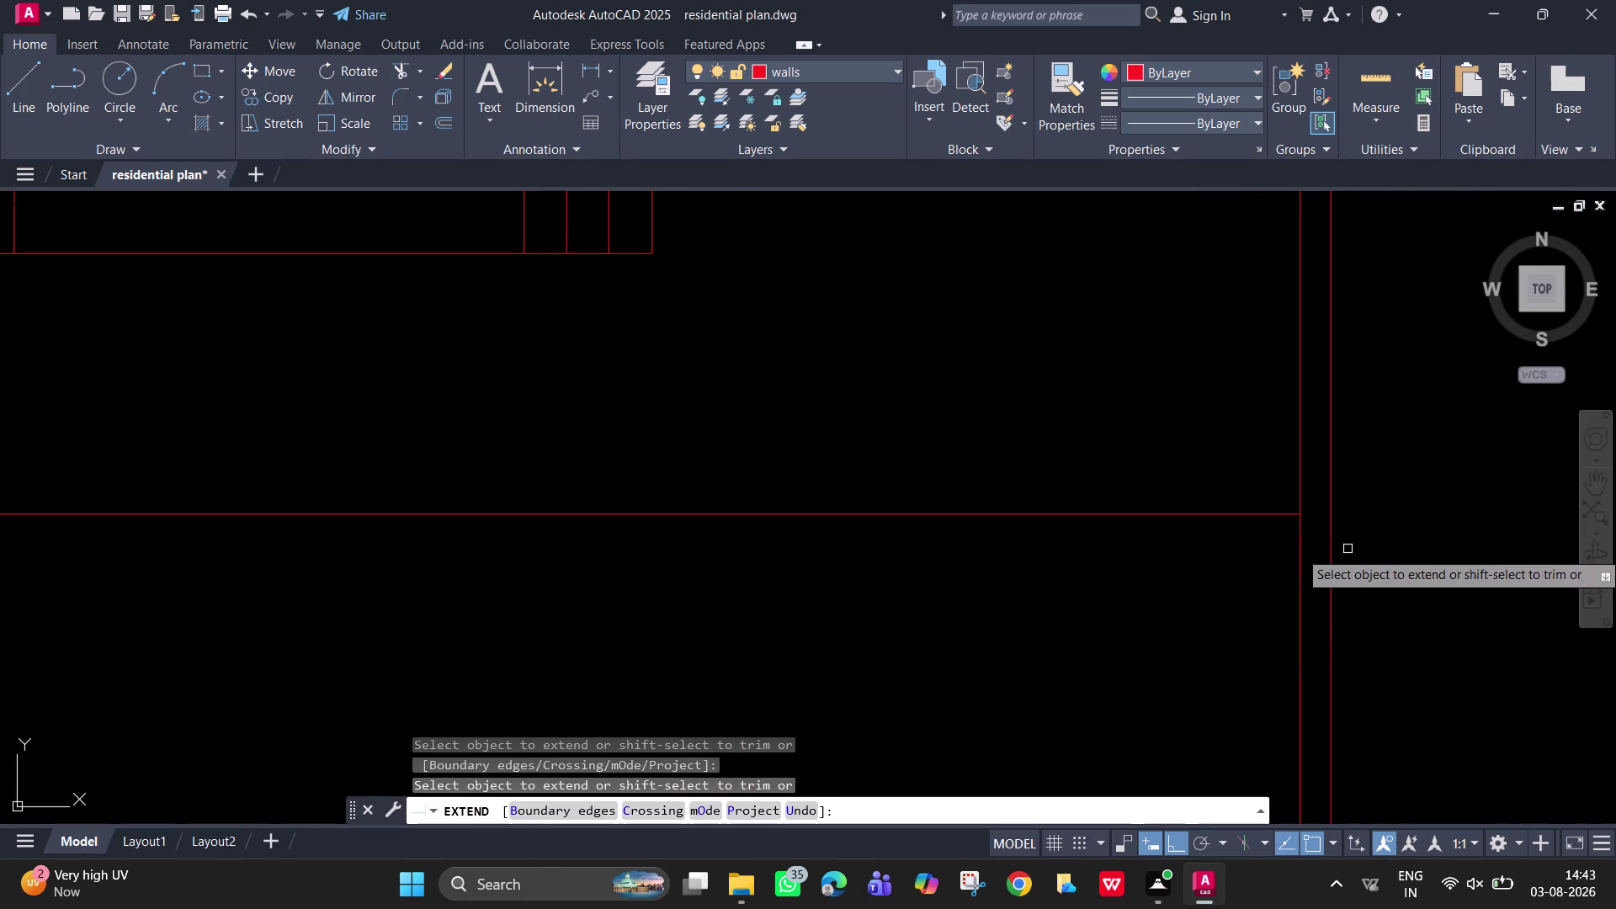
key(space)
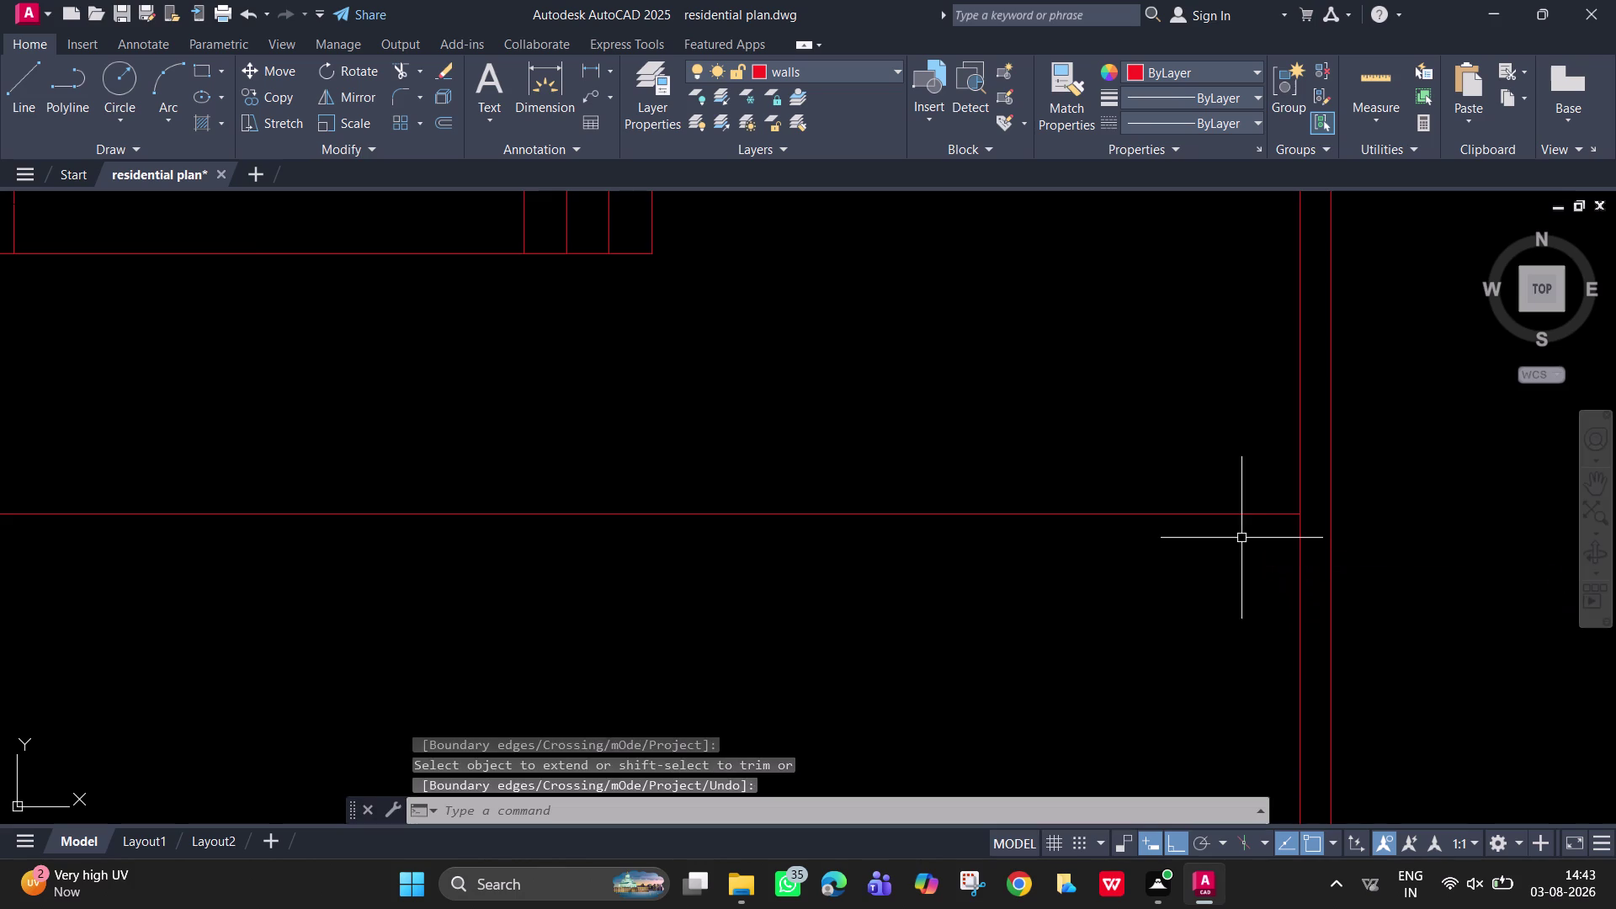
key(space)
key(Escape)
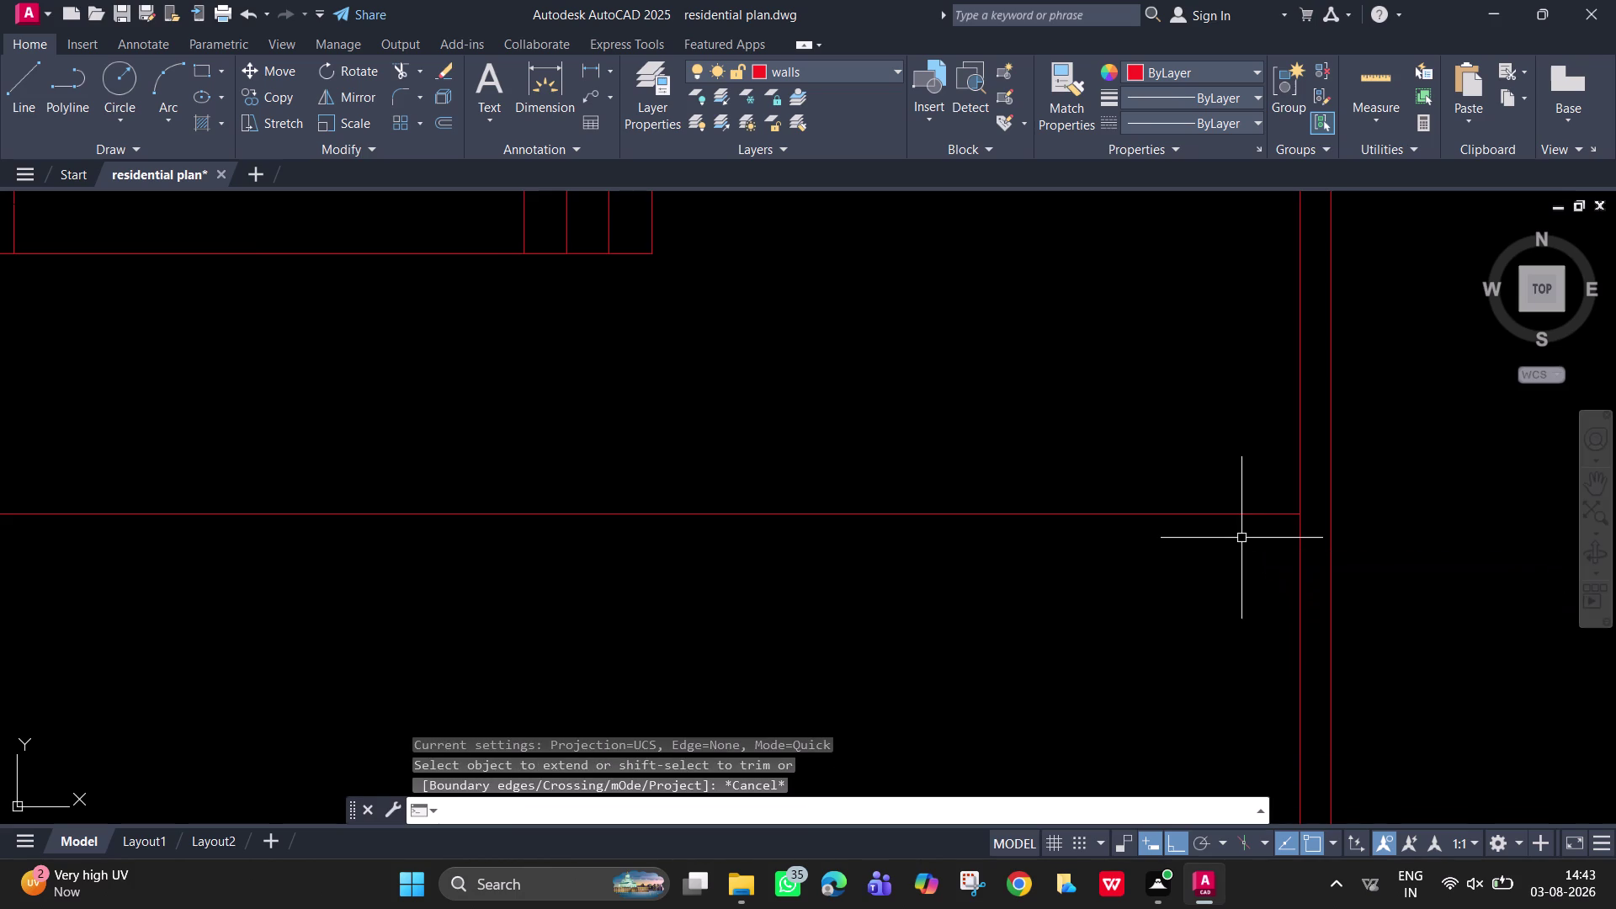
Offset the horizontal line 9 inches downward.
key(o)
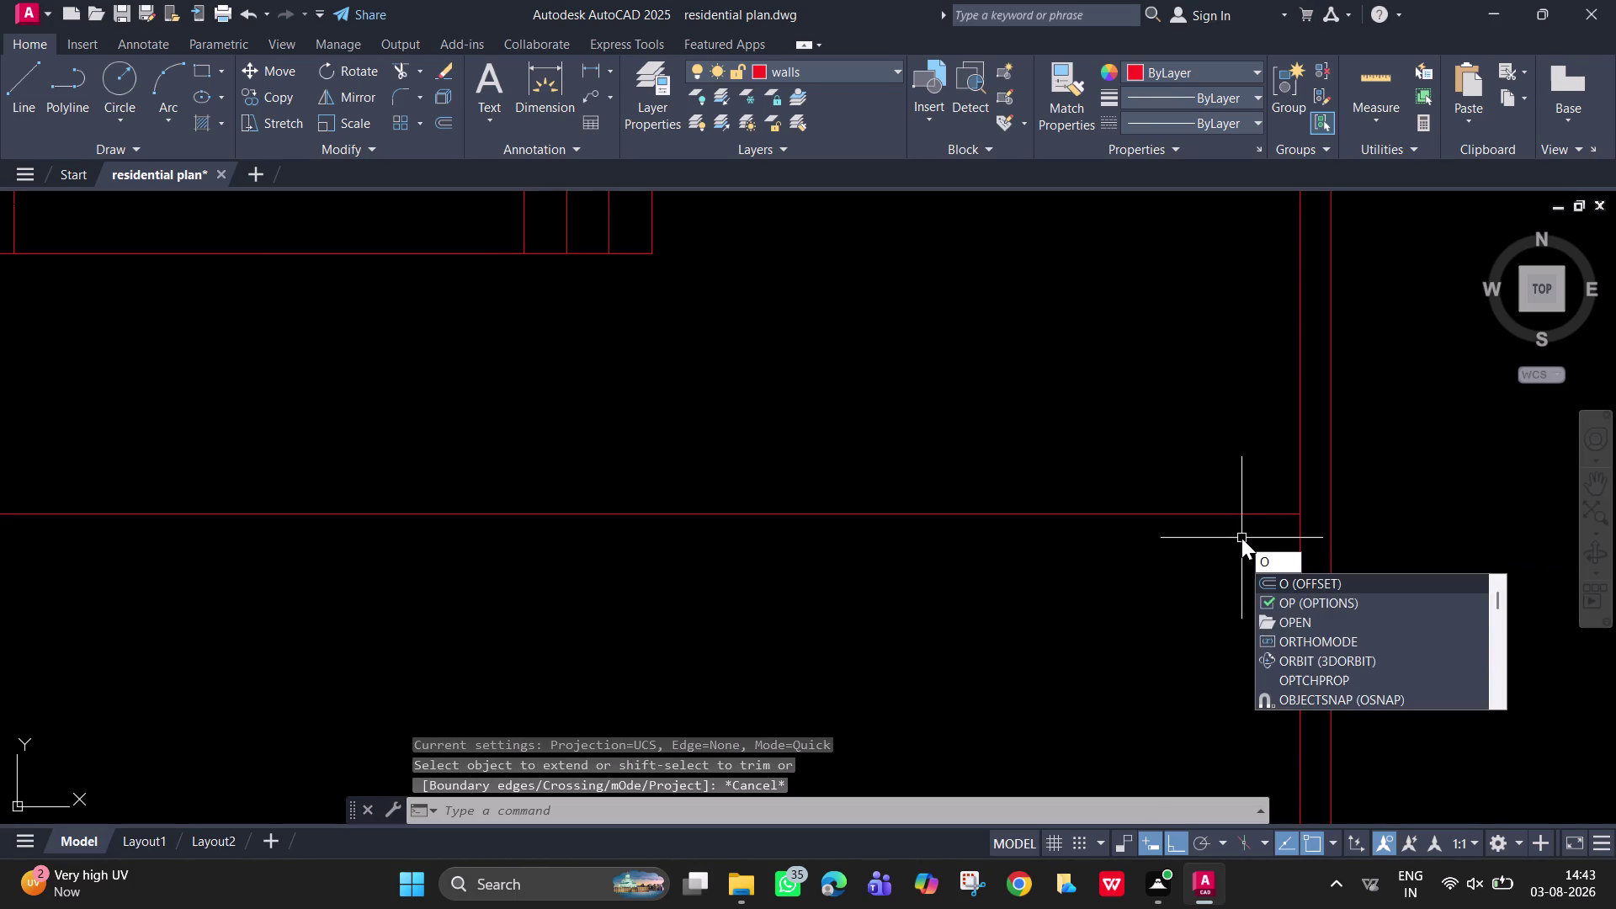
key(Return)
key(9)
key(Return)
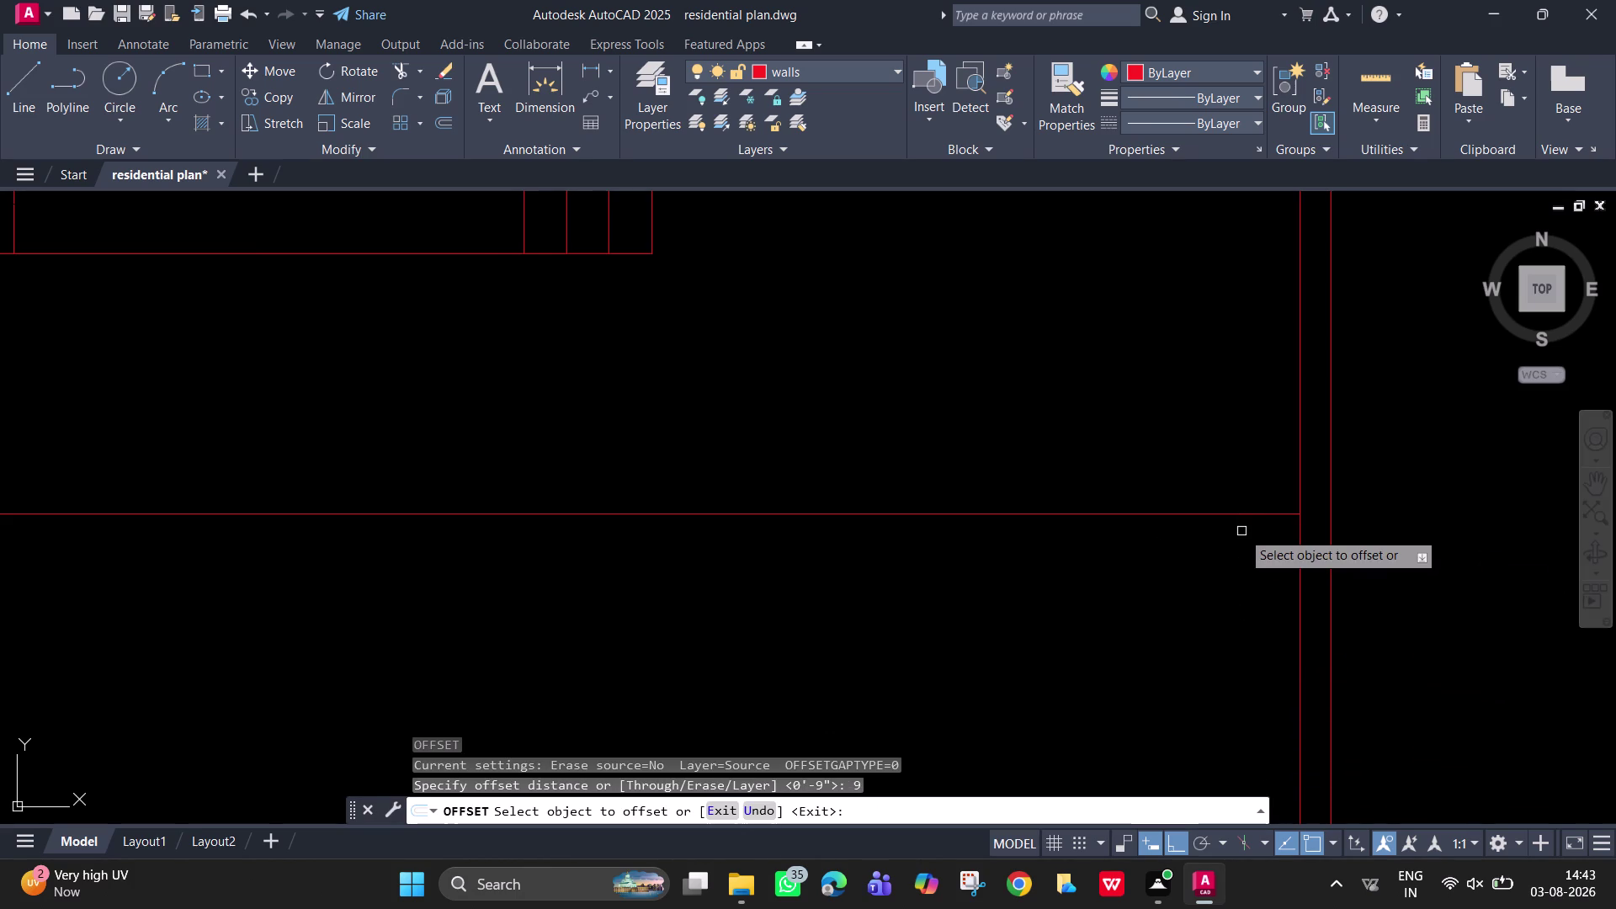
click(1234, 512)
click(1208, 621)
key(space)
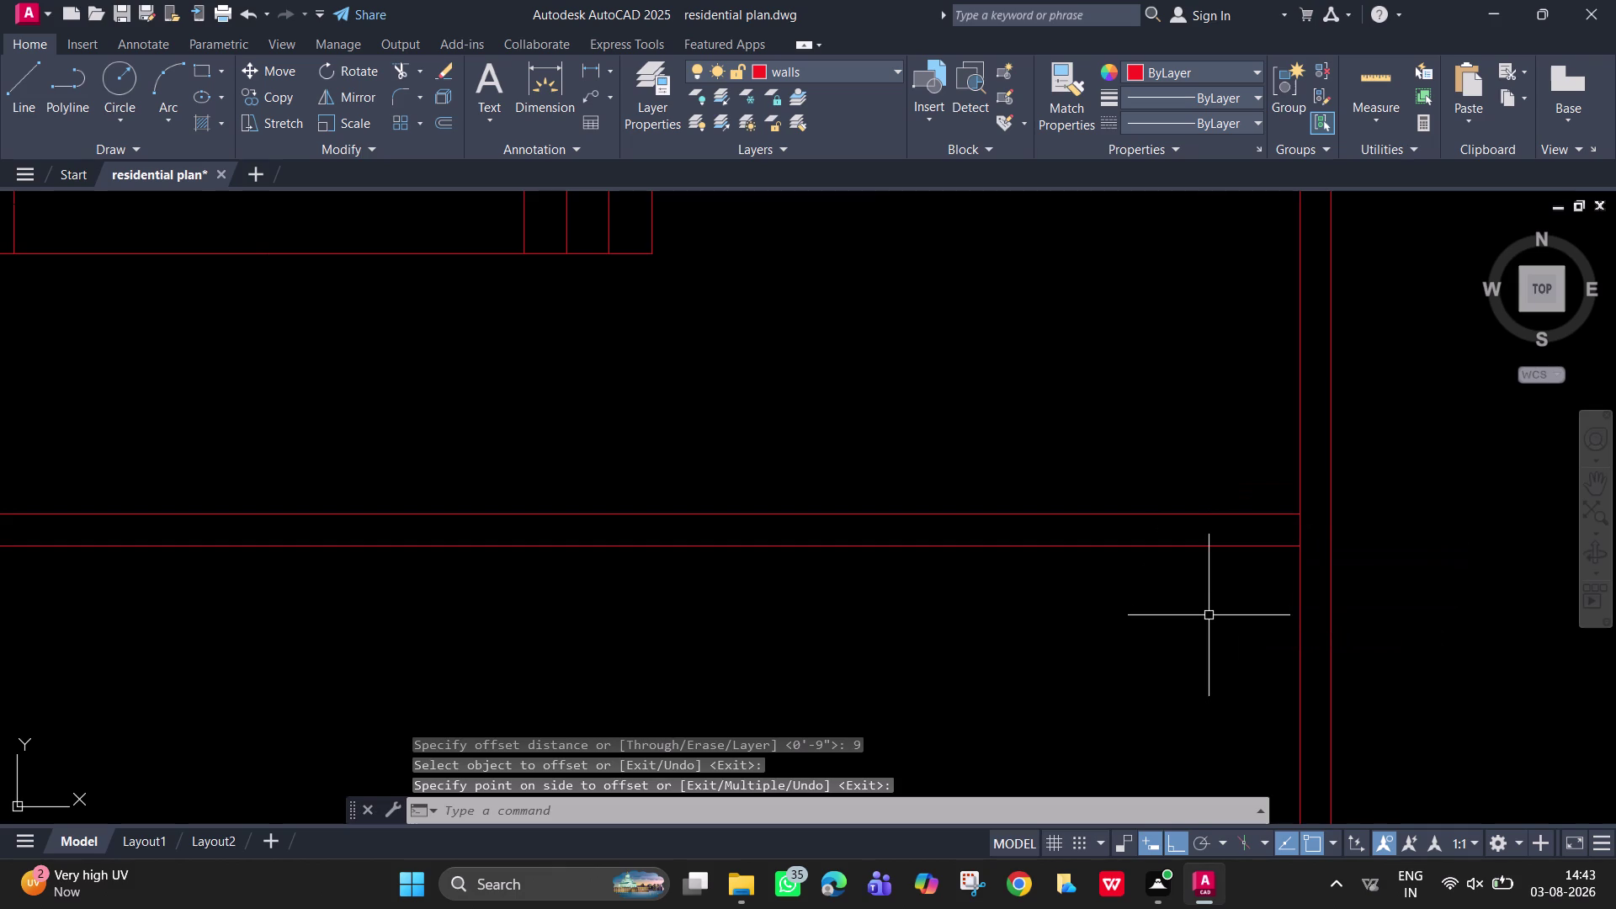
Extend the offset copy to the right and left boundary walls.
text(ex)
key(space)
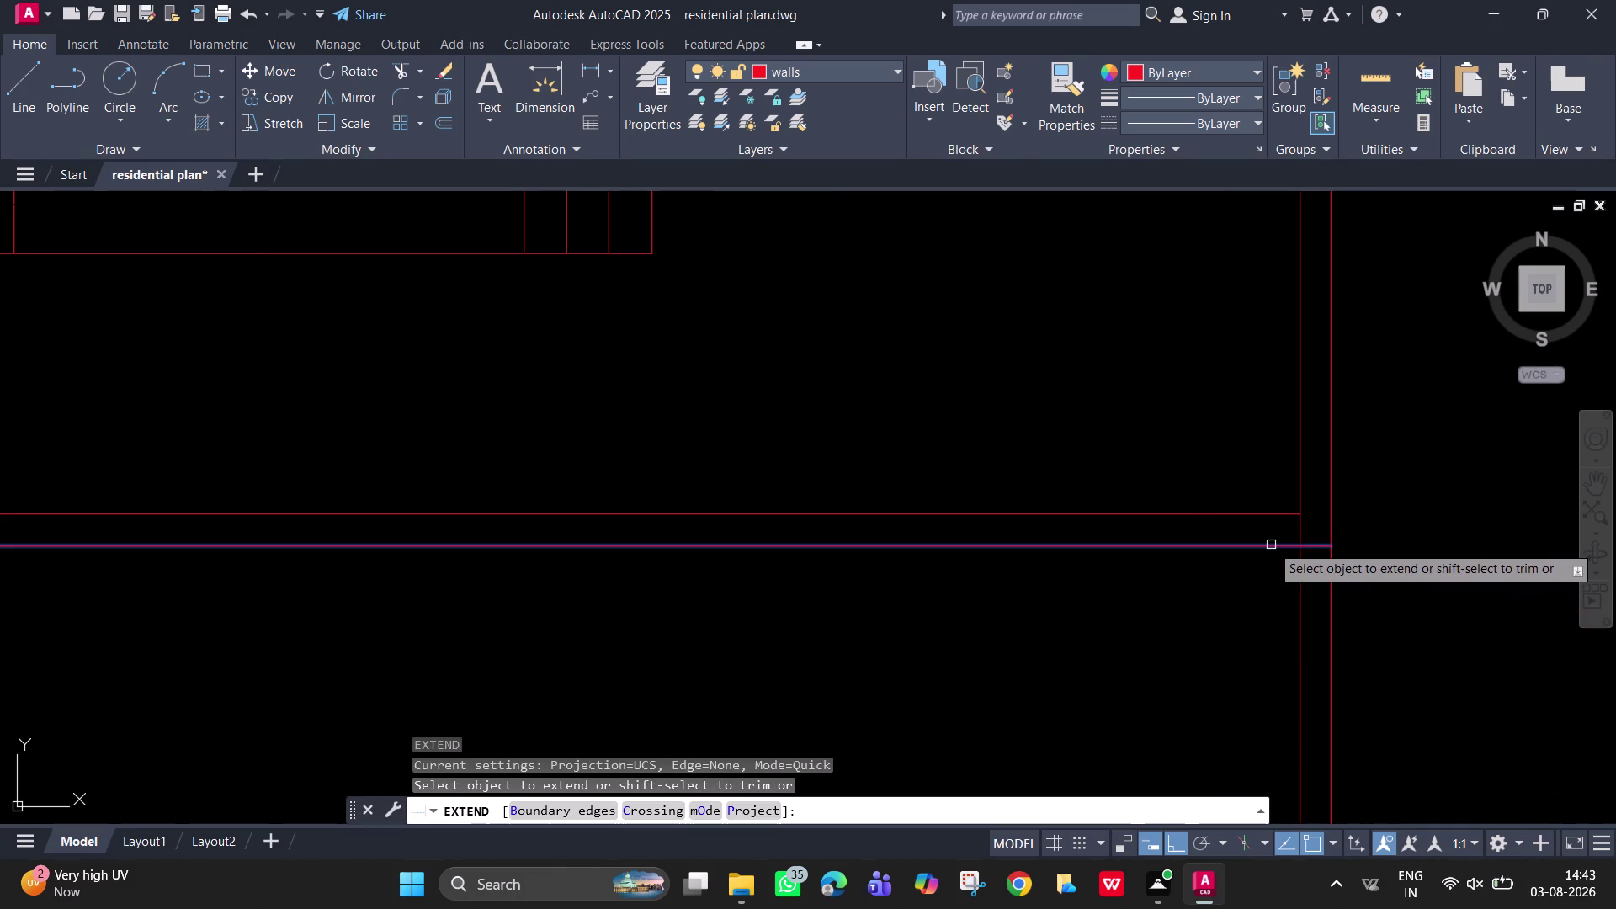
click(1271, 544)
scroll(down, 3)
middle_drag(929, 580, 1219, 618)
scroll(up, 3)
middle_drag(751, 635, 761, 616)
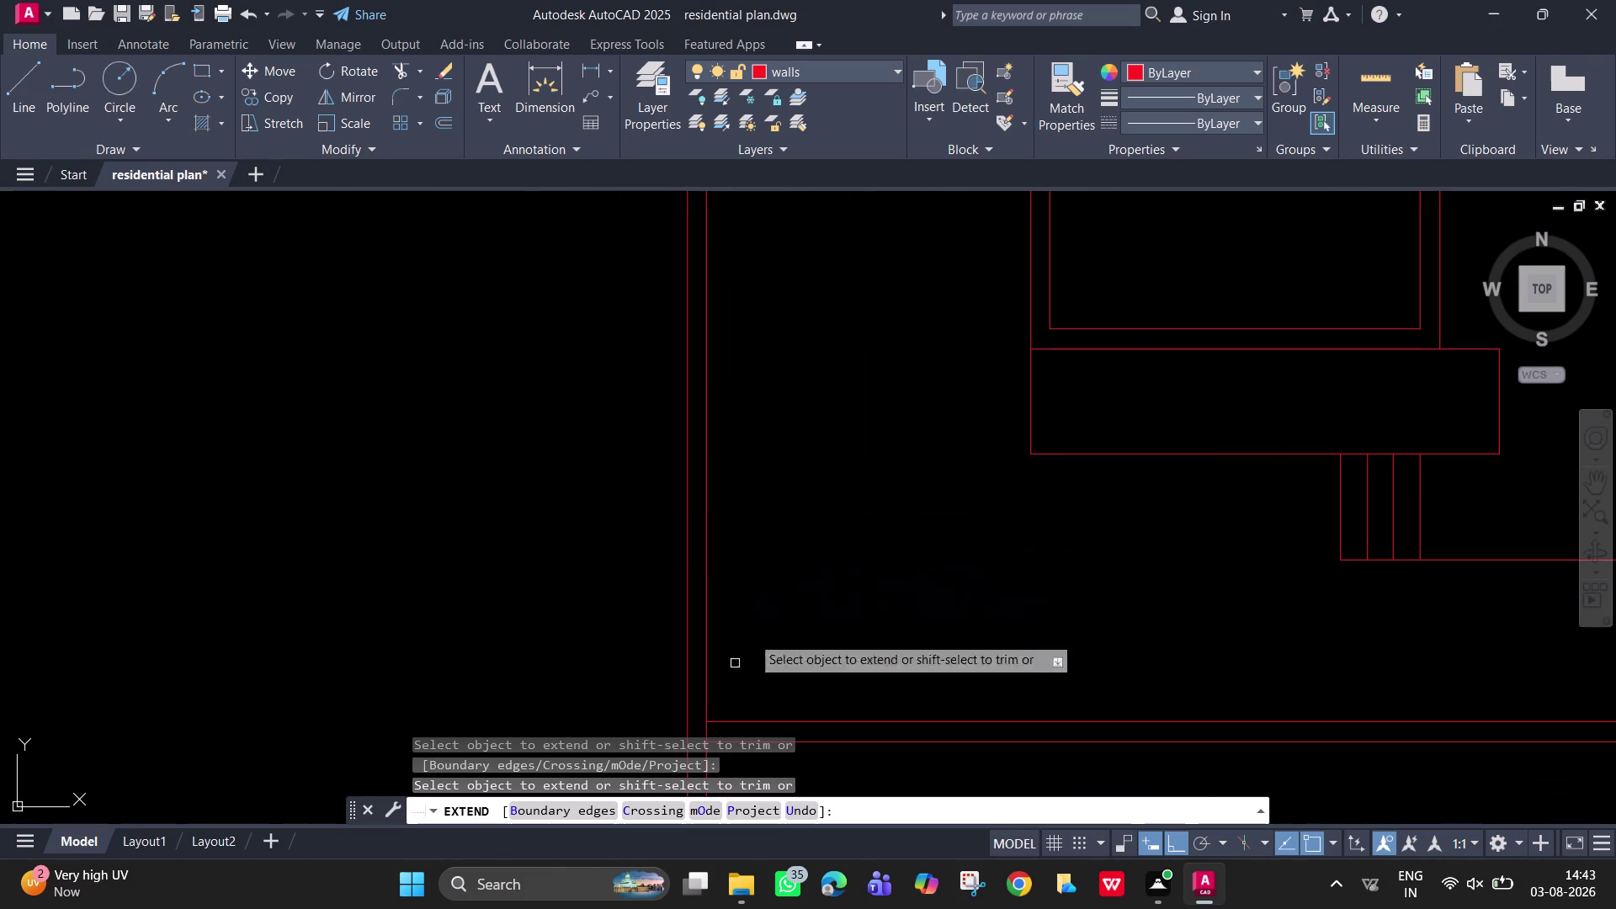
middle_drag(762, 617, 910, 316)
click(885, 424)
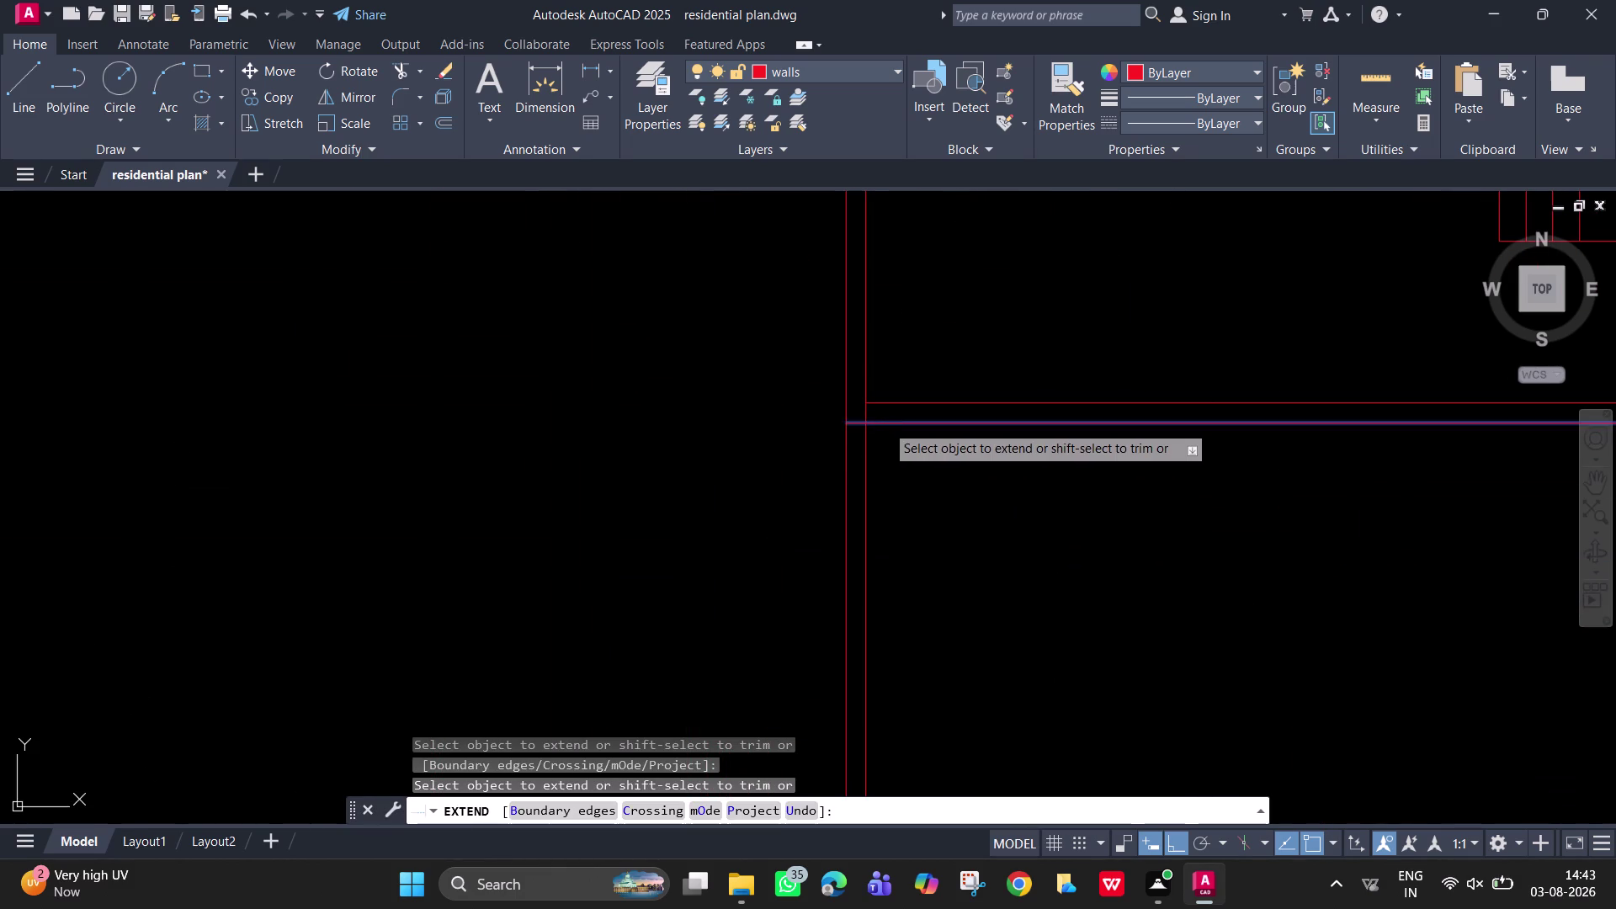
middle_drag(923, 337, 904, 361)
key(Escape)
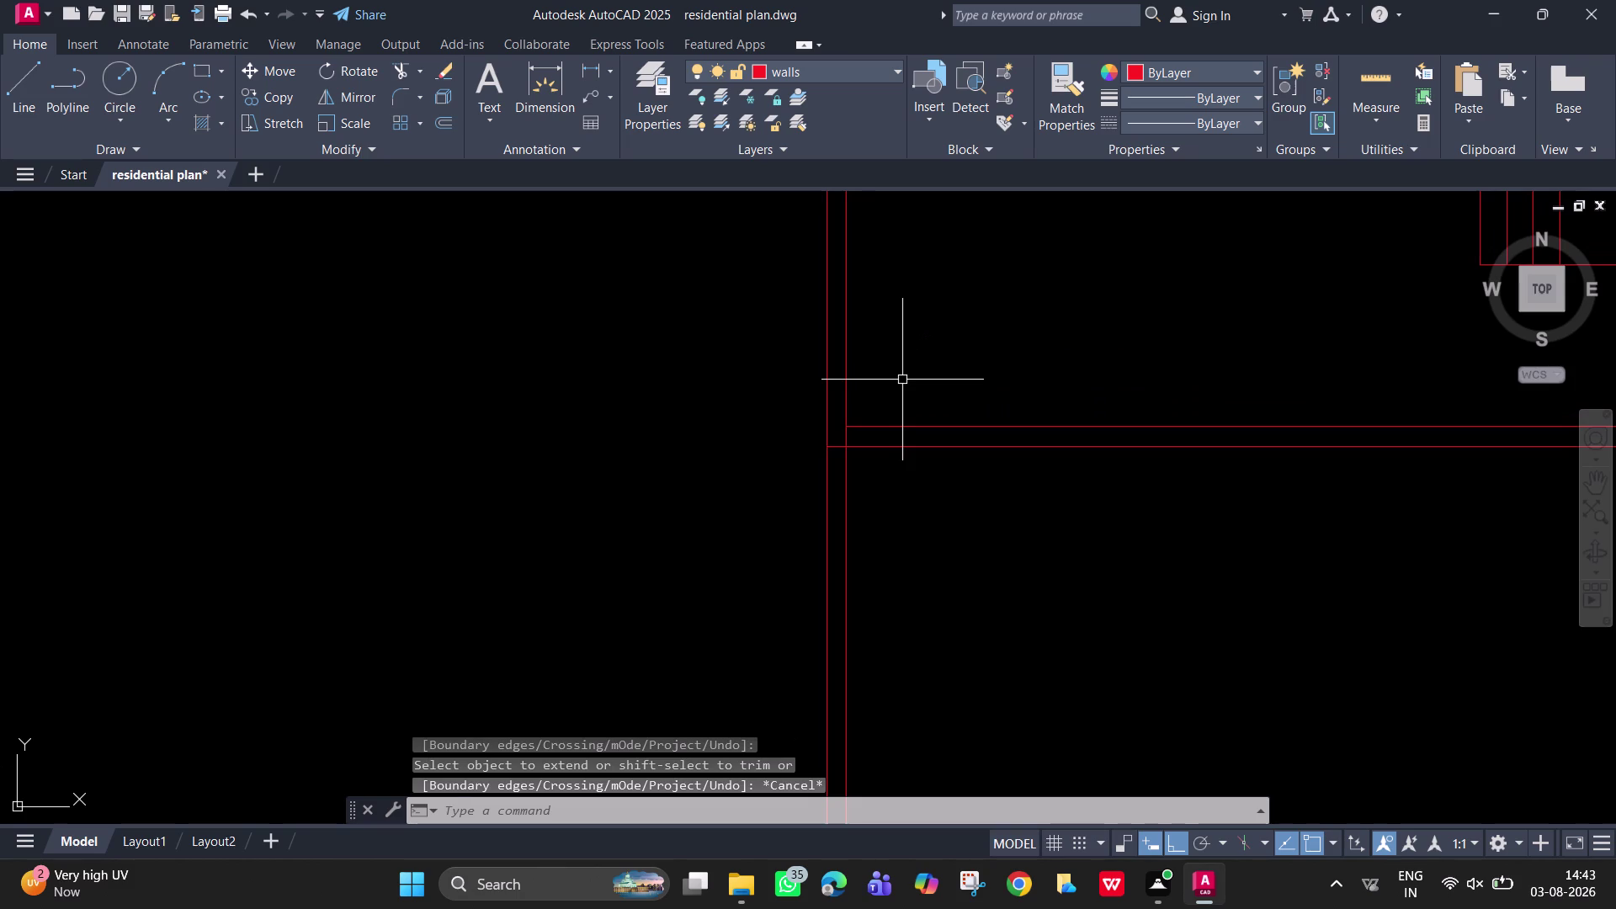
Fence-trim the wall crossing at the left junction of the bottom wall.
click(909, 387)
text(tr)
key(space)
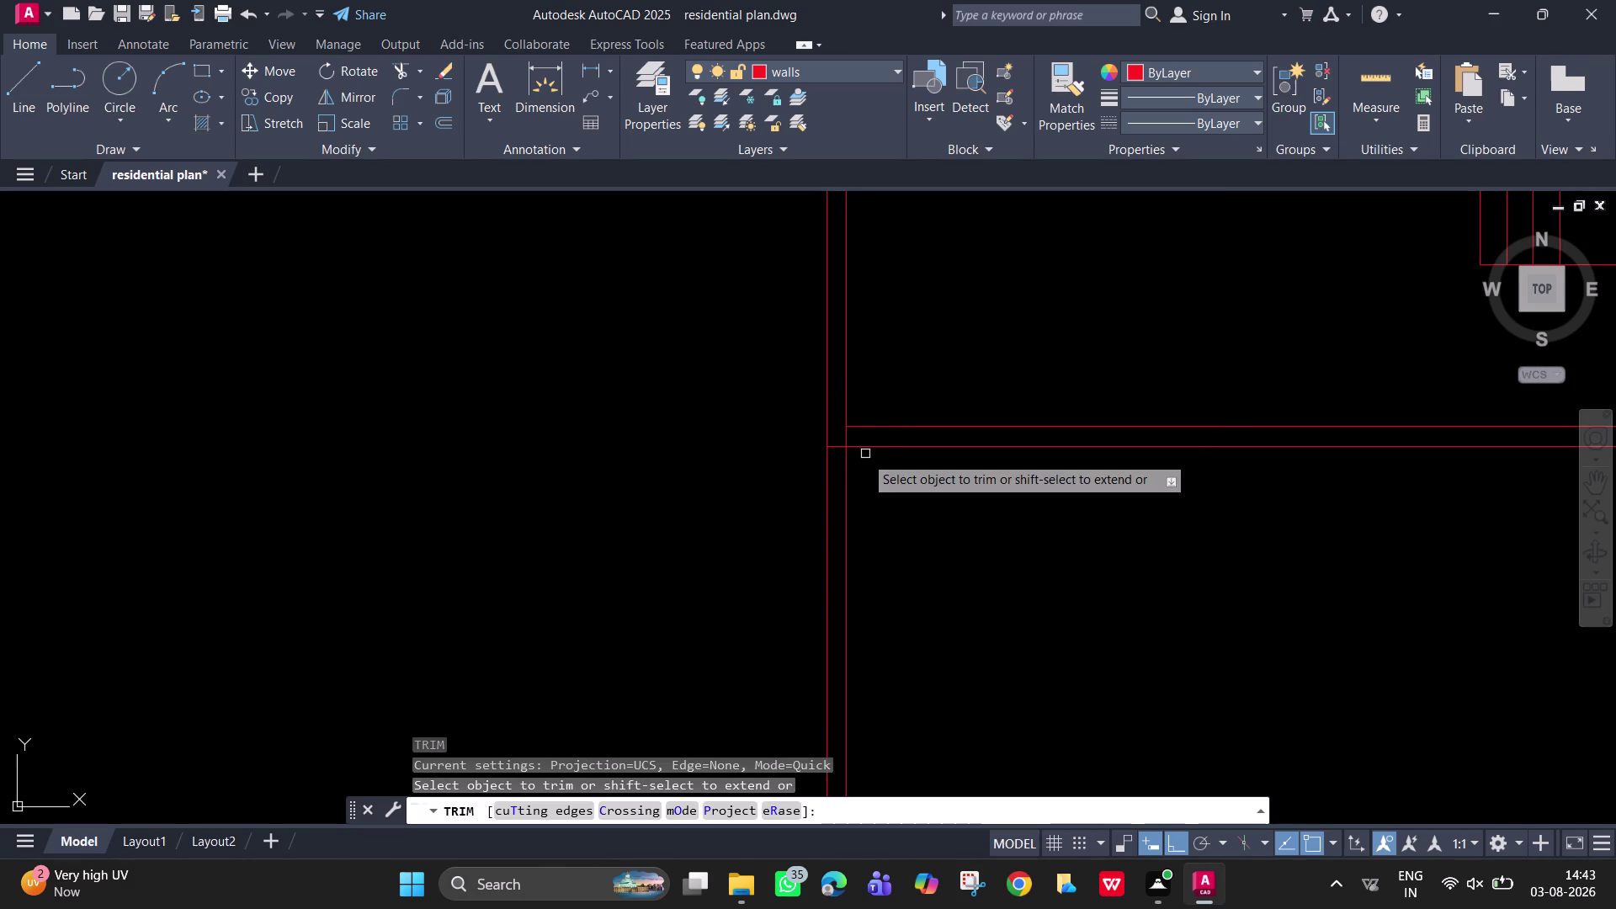
click(848, 434)
click(842, 434)
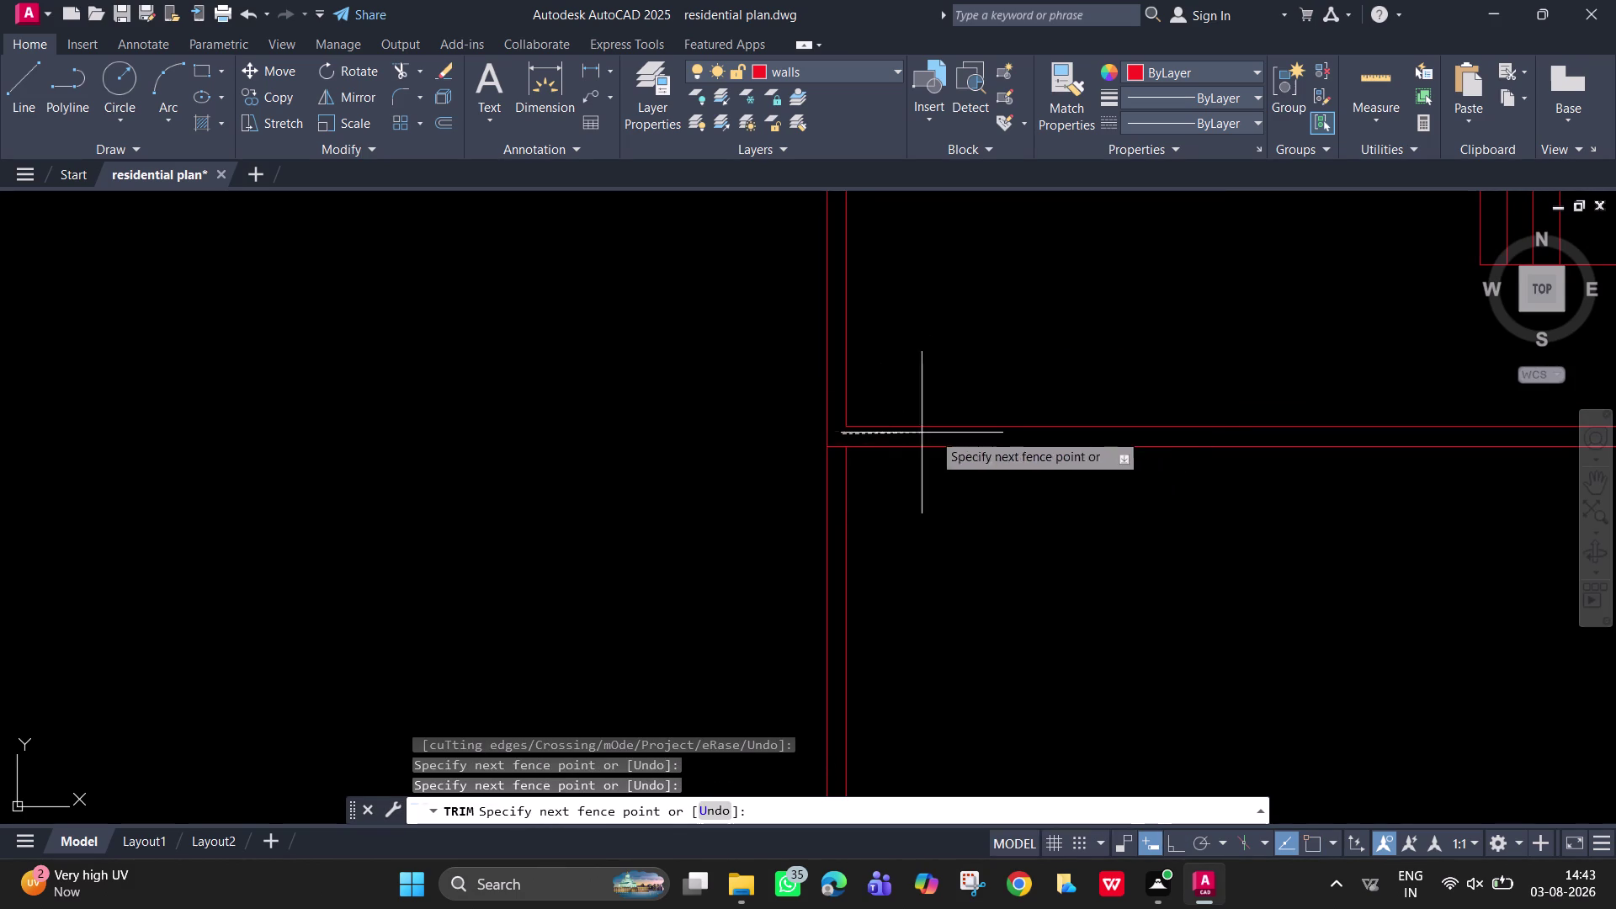
key(Escape)
Trim the wall line overshoot at the right corner junction.
scroll(down, 3)
middle_drag(982, 538, 839, 531)
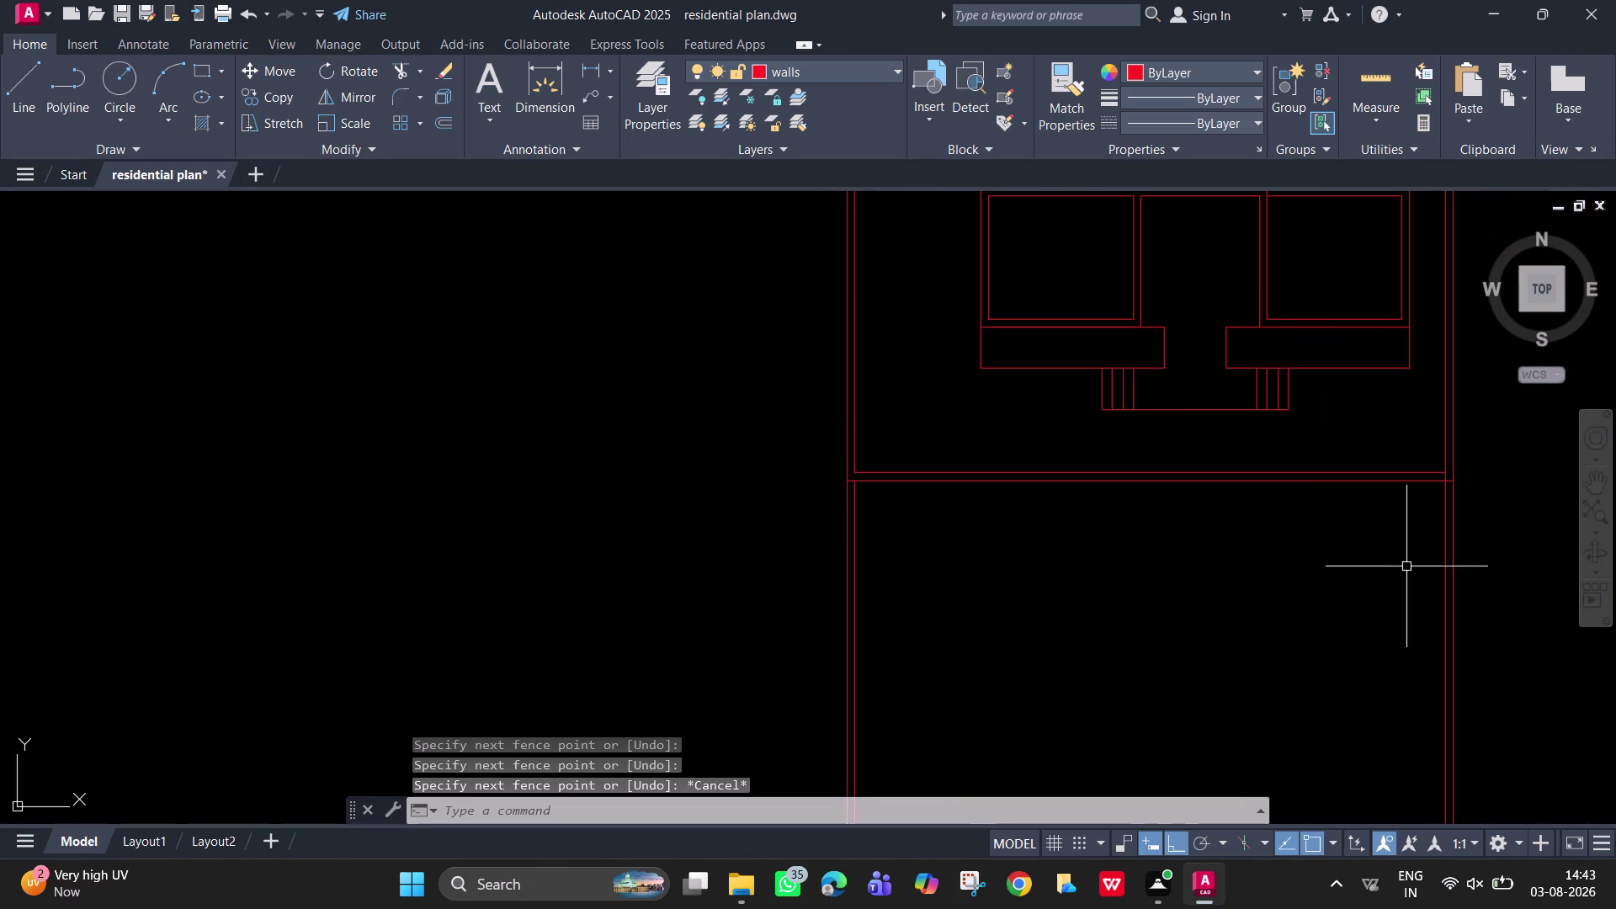
scroll(up, 3)
middle_drag(1383, 517, 1219, 562)
key(space)
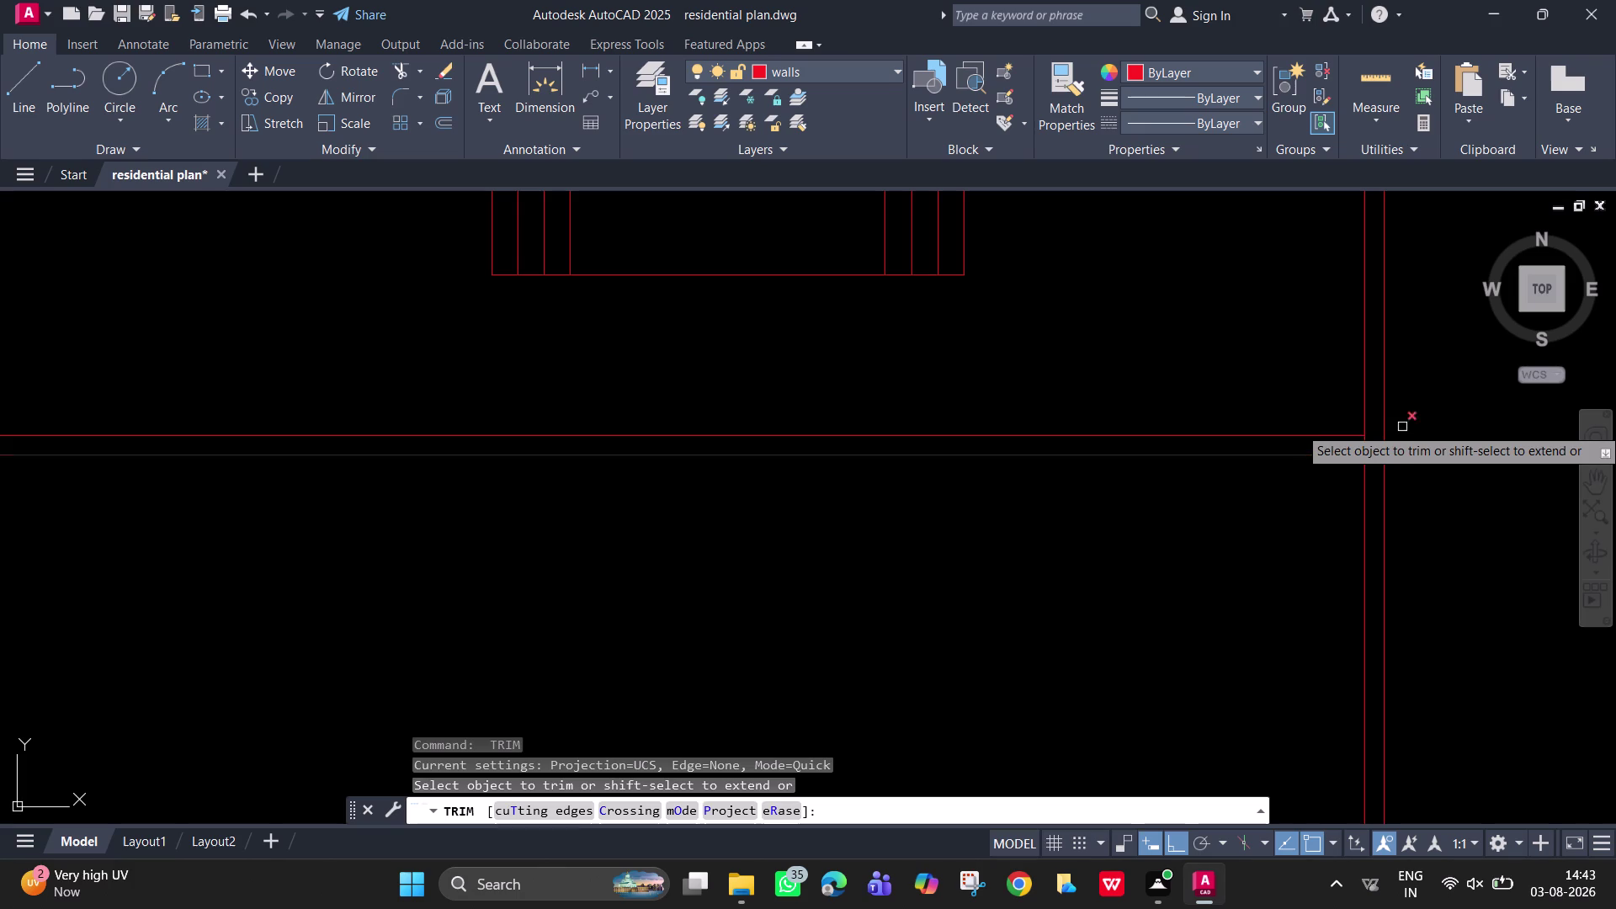
click(1362, 444)
Trim the remaining lower wall line crossings and end trimming.
scroll(down, 3)
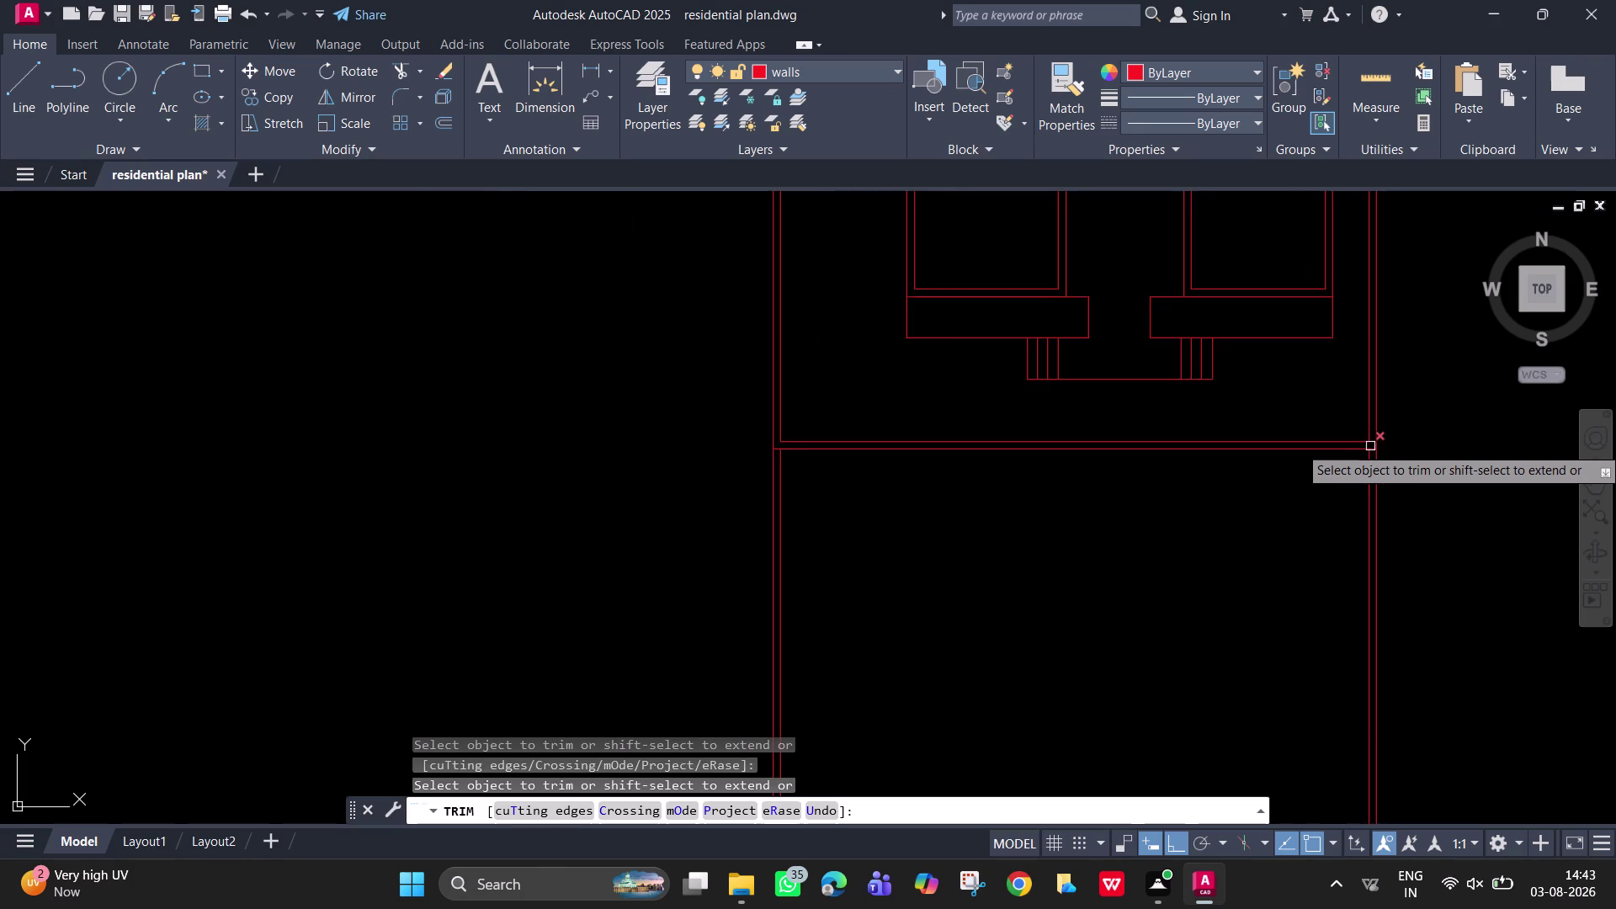
scroll(up, 3)
drag(1405, 577, 1389, 578)
click(1311, 557)
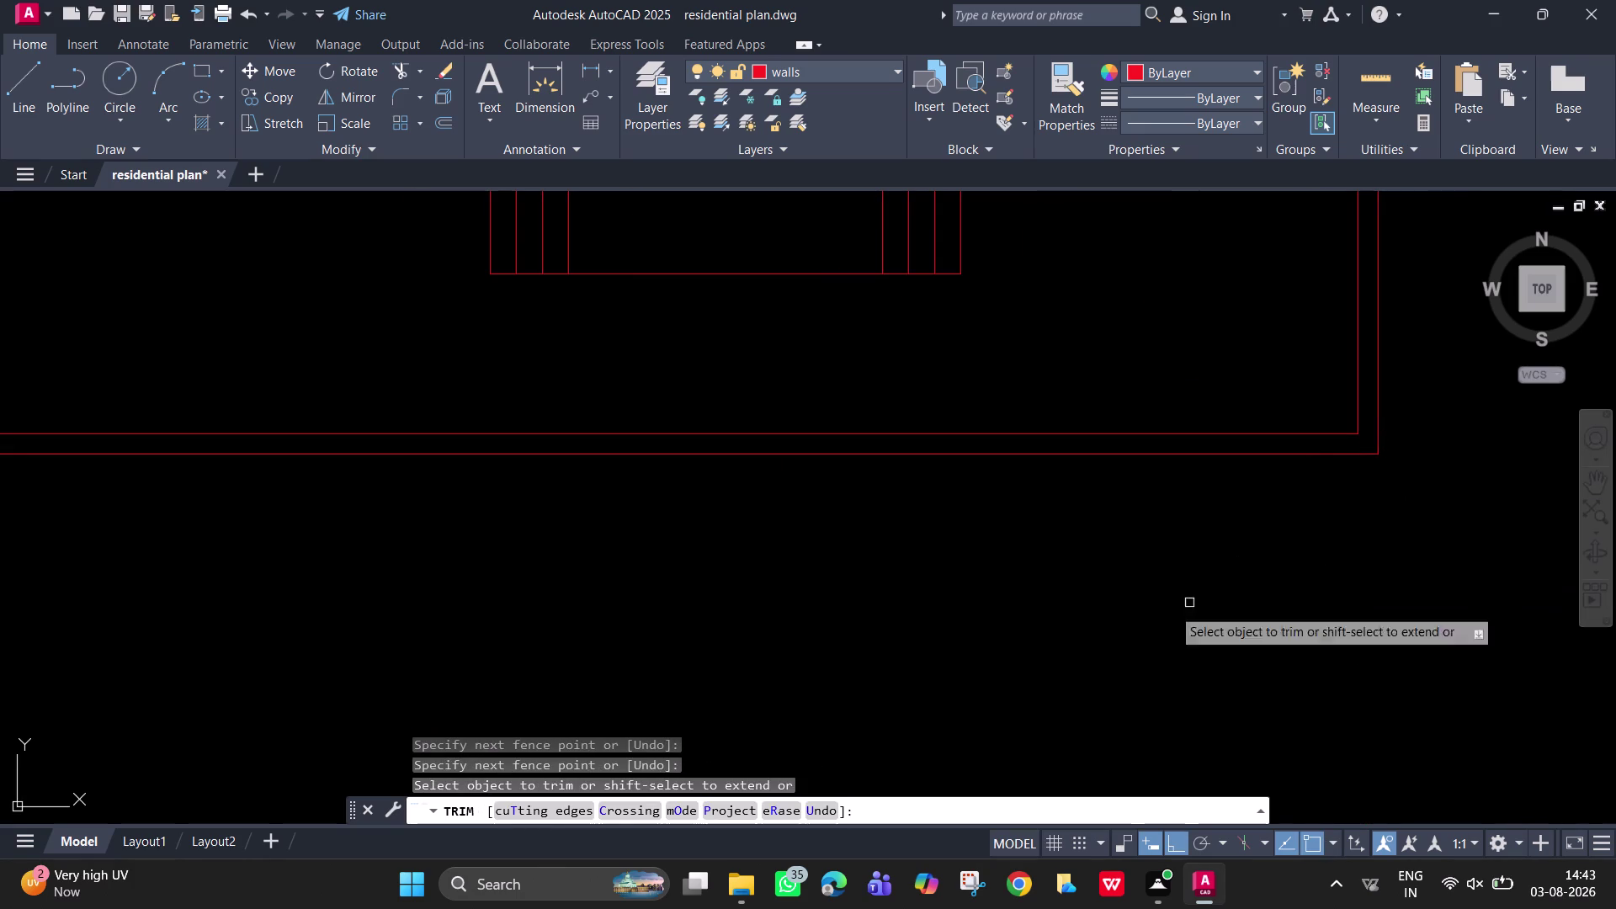
scroll(down, 3)
middle_drag(1074, 628, 1278, 601)
drag(761, 647, 744, 630)
click(662, 598)
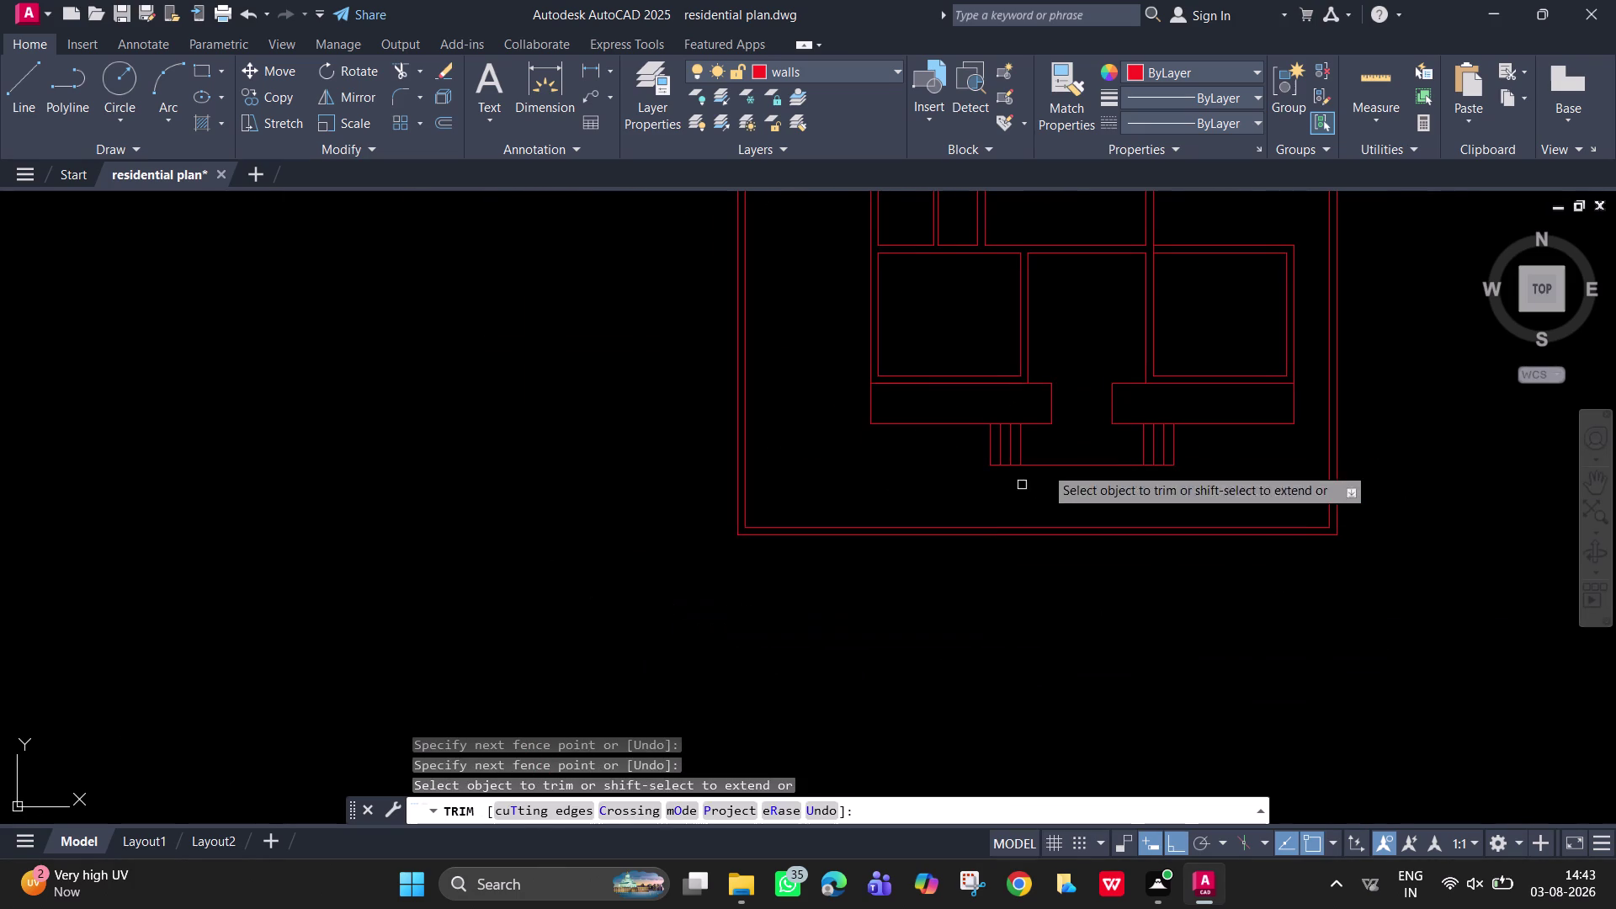
middle_drag(1063, 452, 975, 690)
scroll(down, 3)
scroll(up, 3)
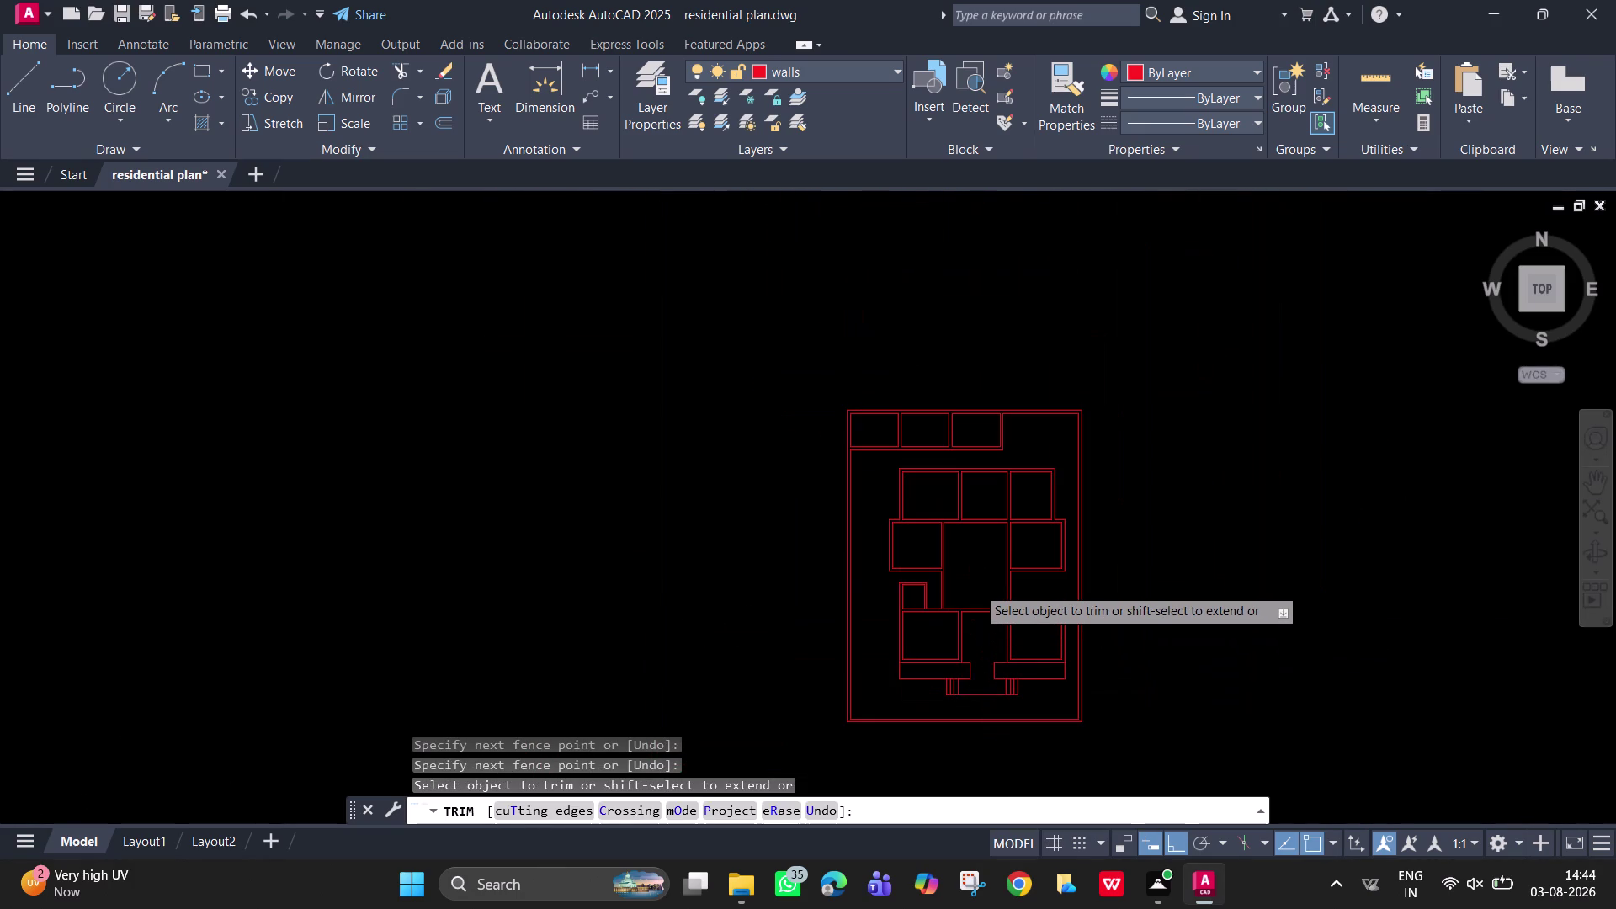
scroll(up, 3)
key(space)
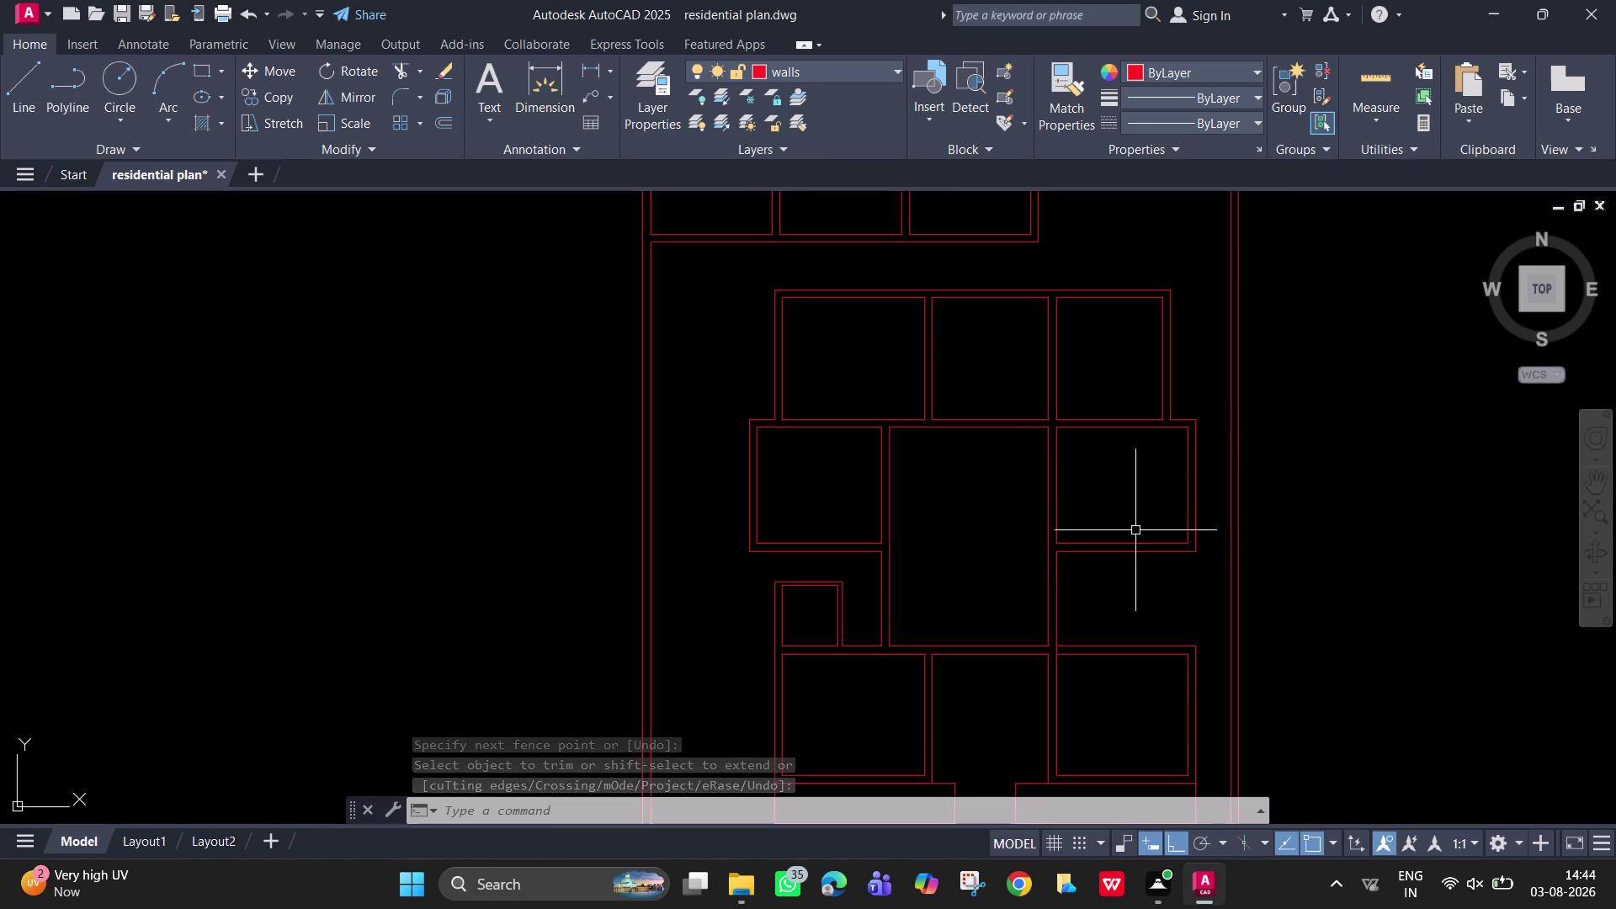
Pan toward the entrance at the bottom of the floor plan.
scroll(down, 3)
middle_drag(1139, 567, 1180, 425)
scroll(up, 3)
middle_drag(989, 668, 848, 610)
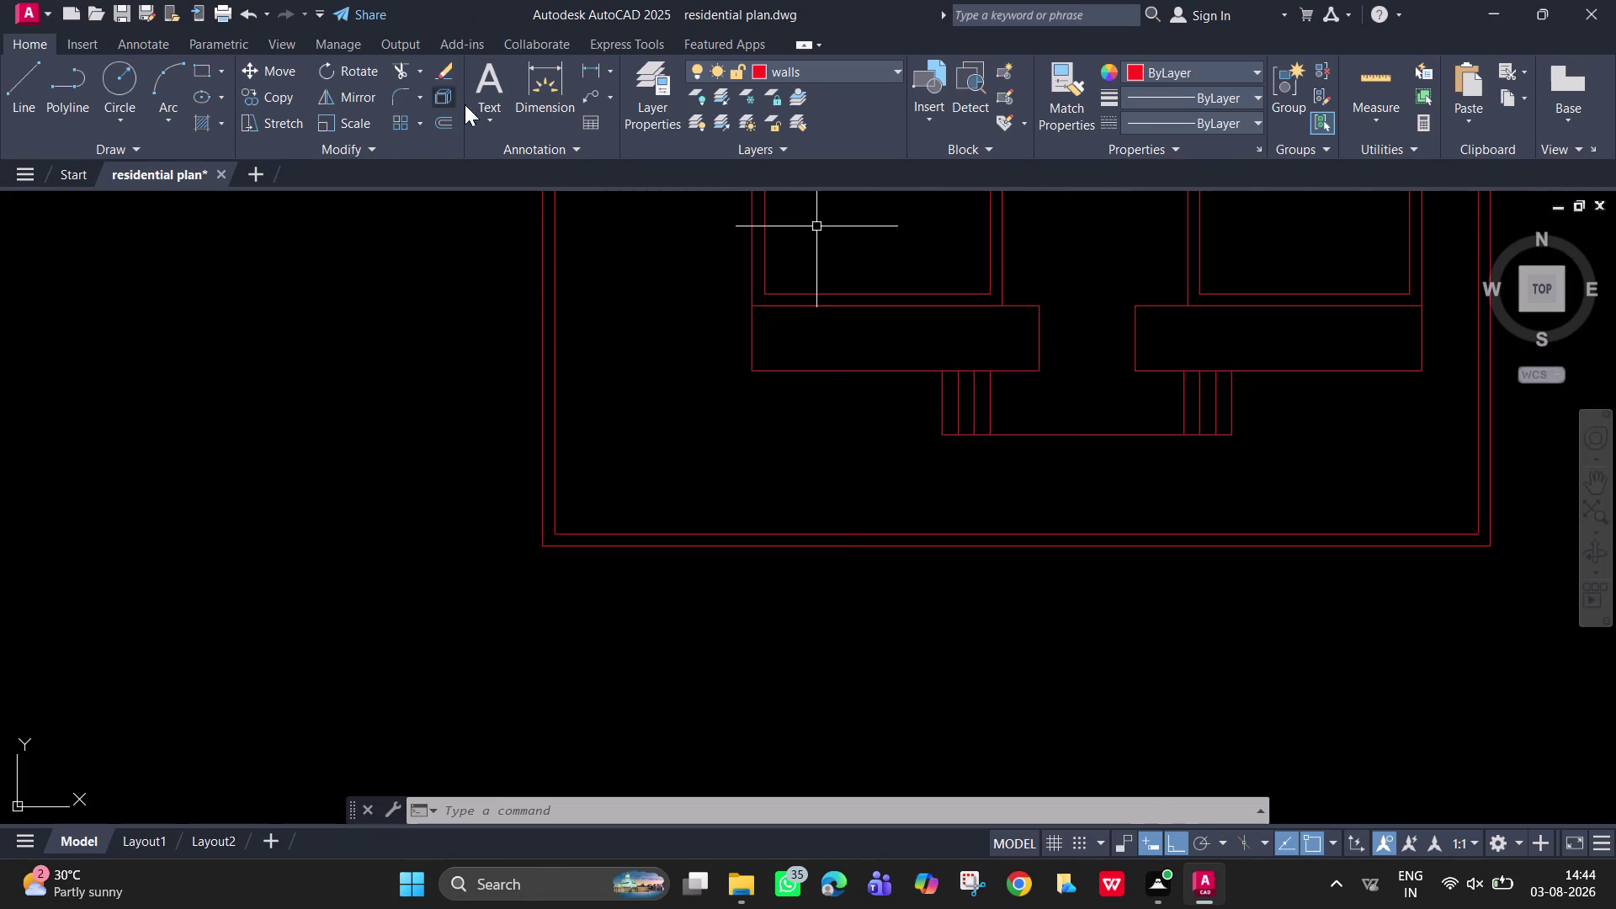
drag(589, 69, 596, 67)
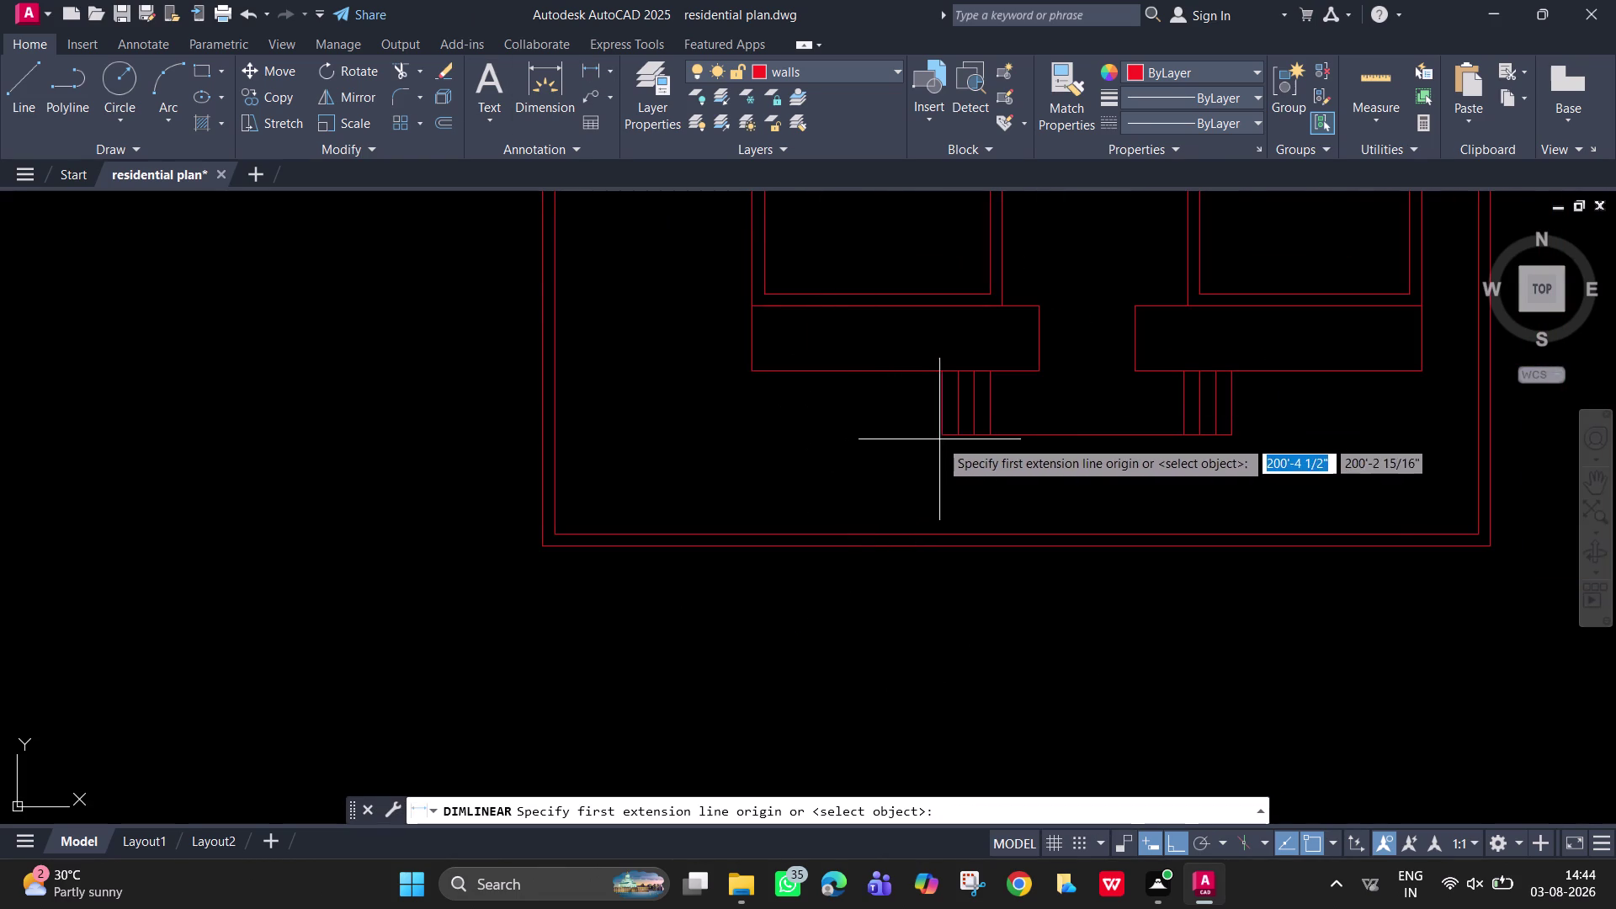
click(944, 439)
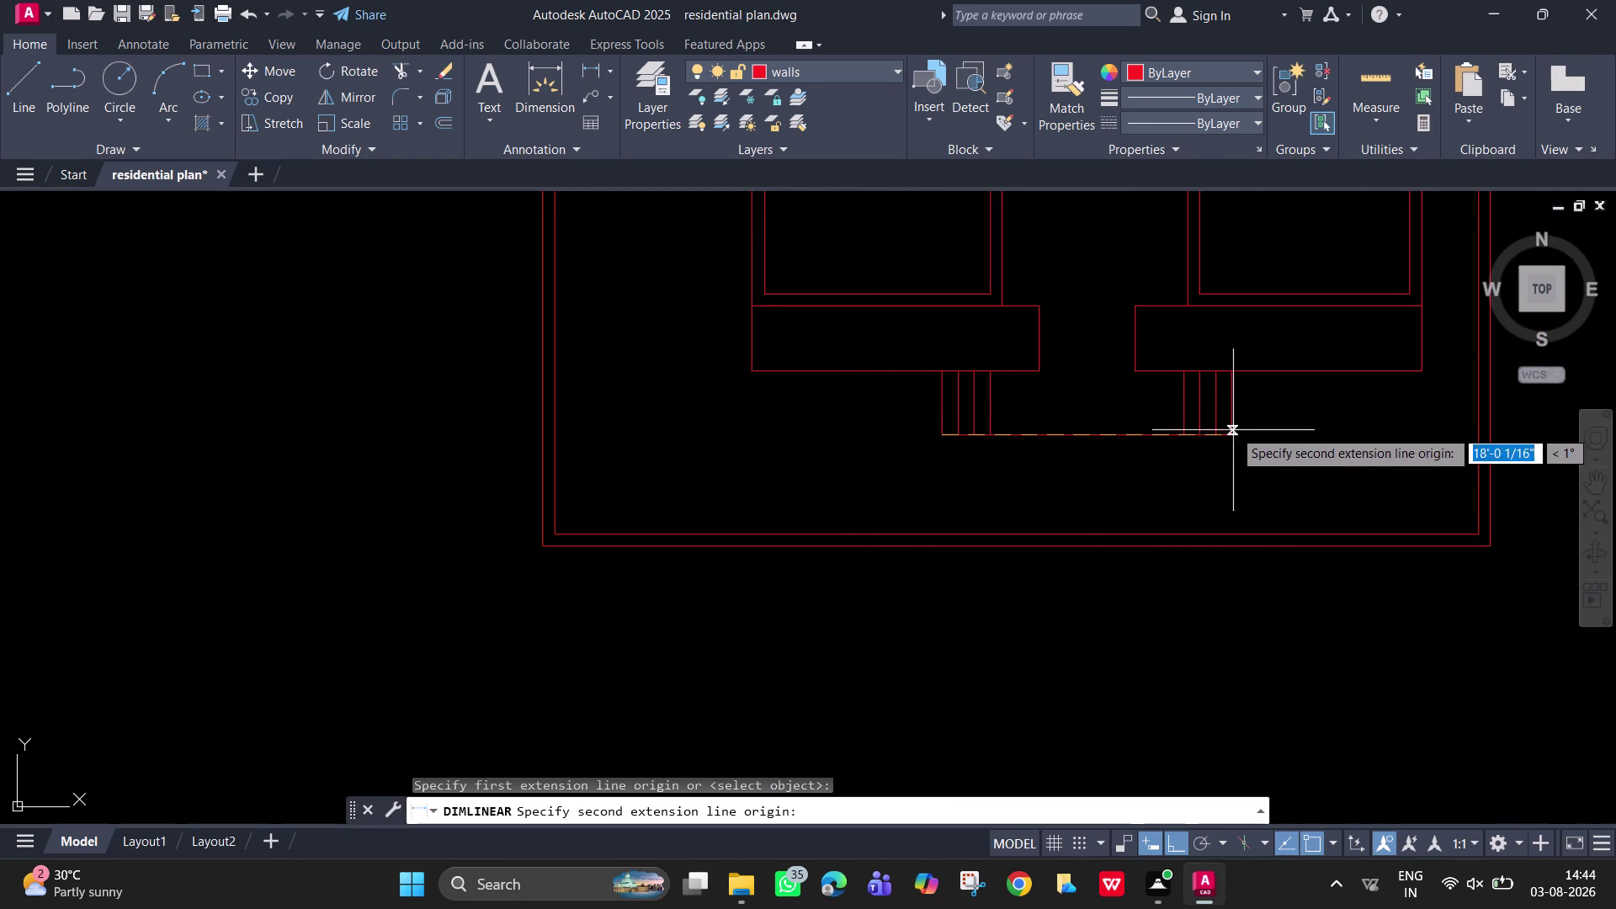
click(1233, 429)
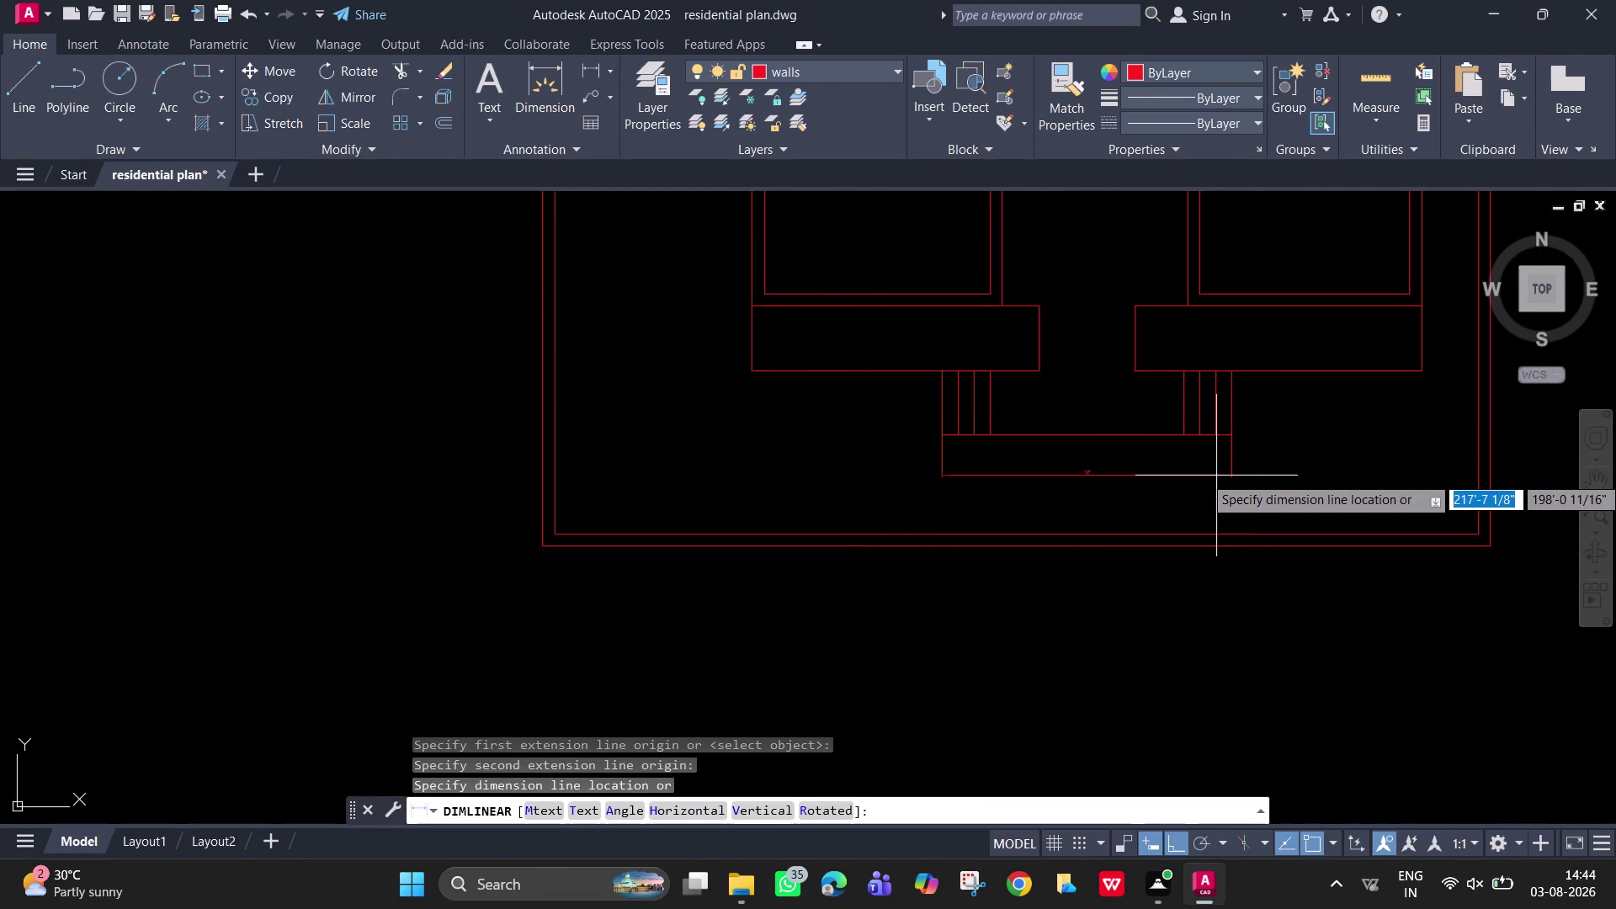
click(1216, 476)
scroll(up, 3)
scroll(down, 3)
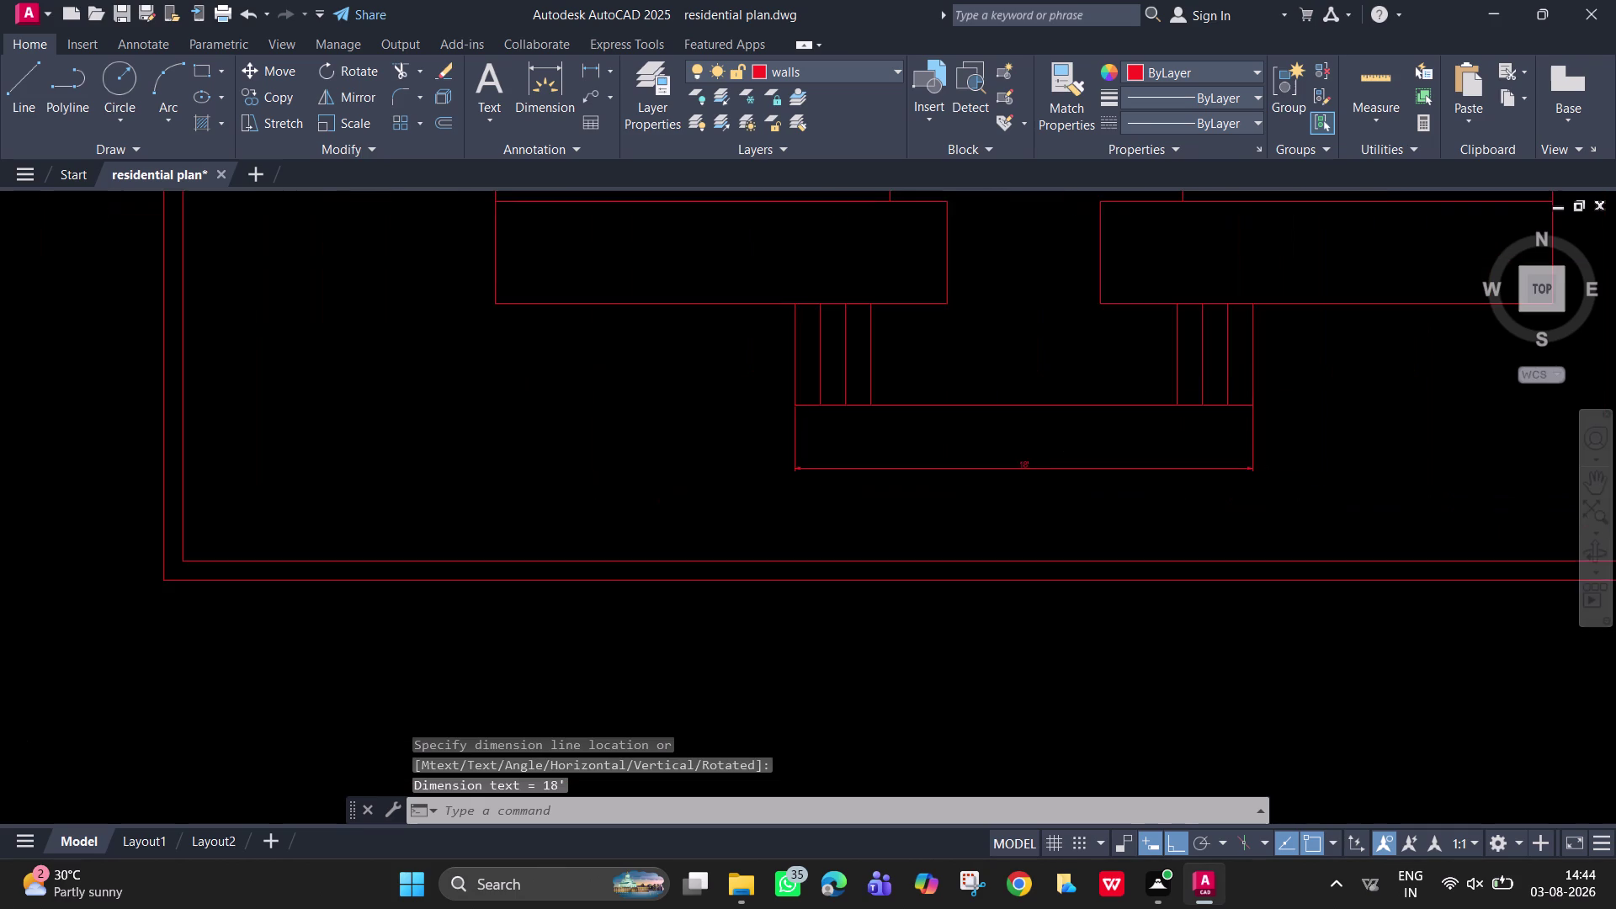
click(1090, 448)
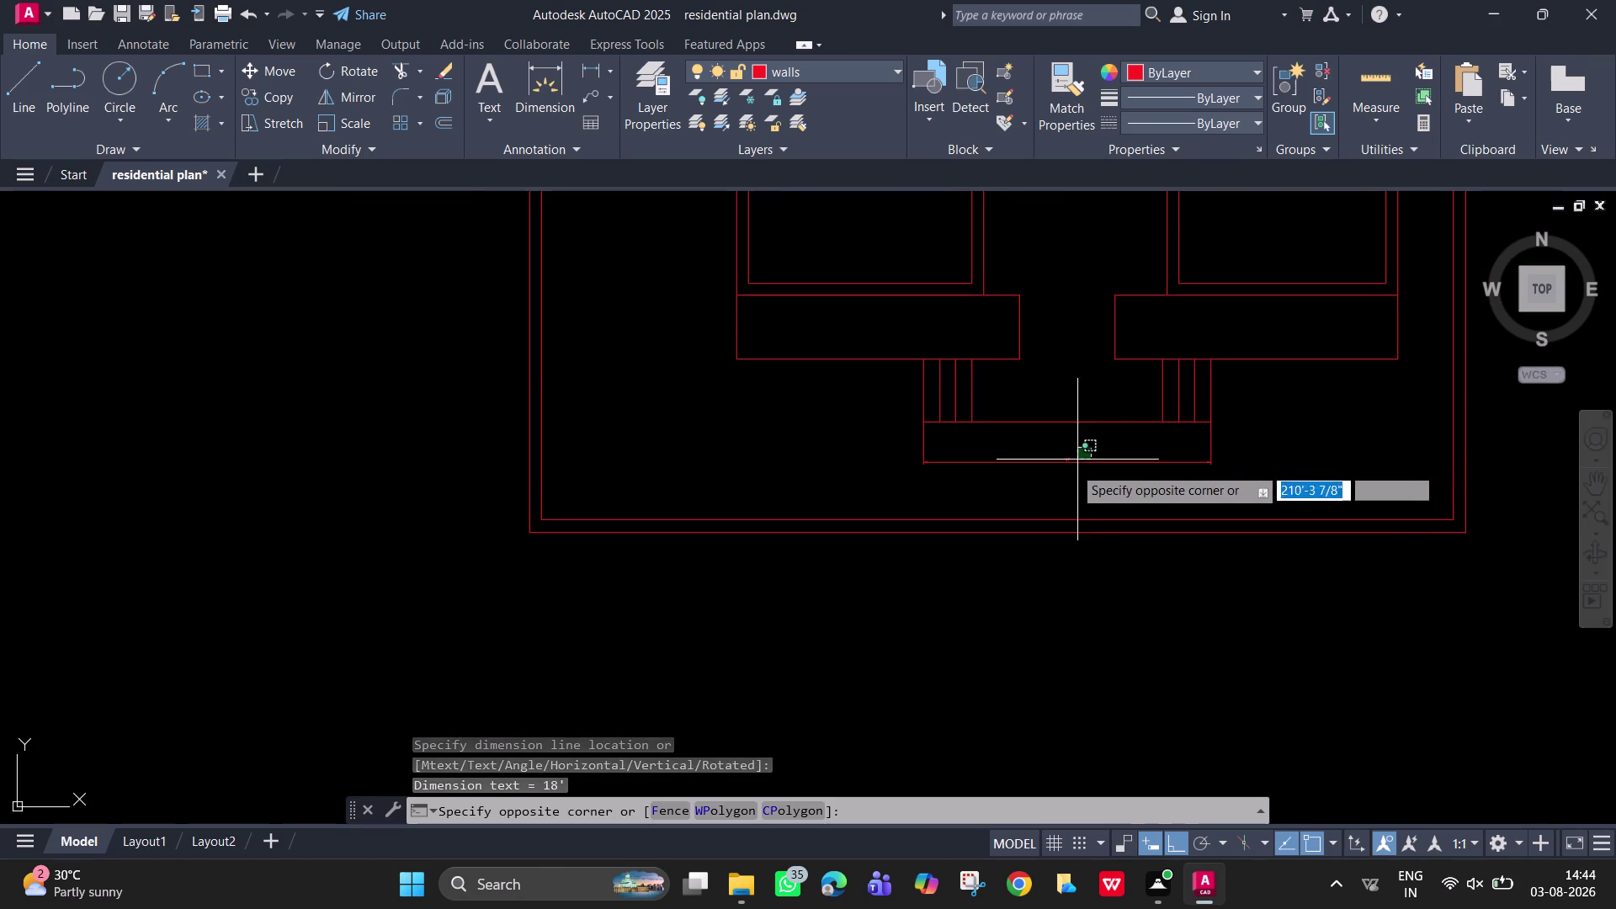
click(1019, 472)
key(Delete)
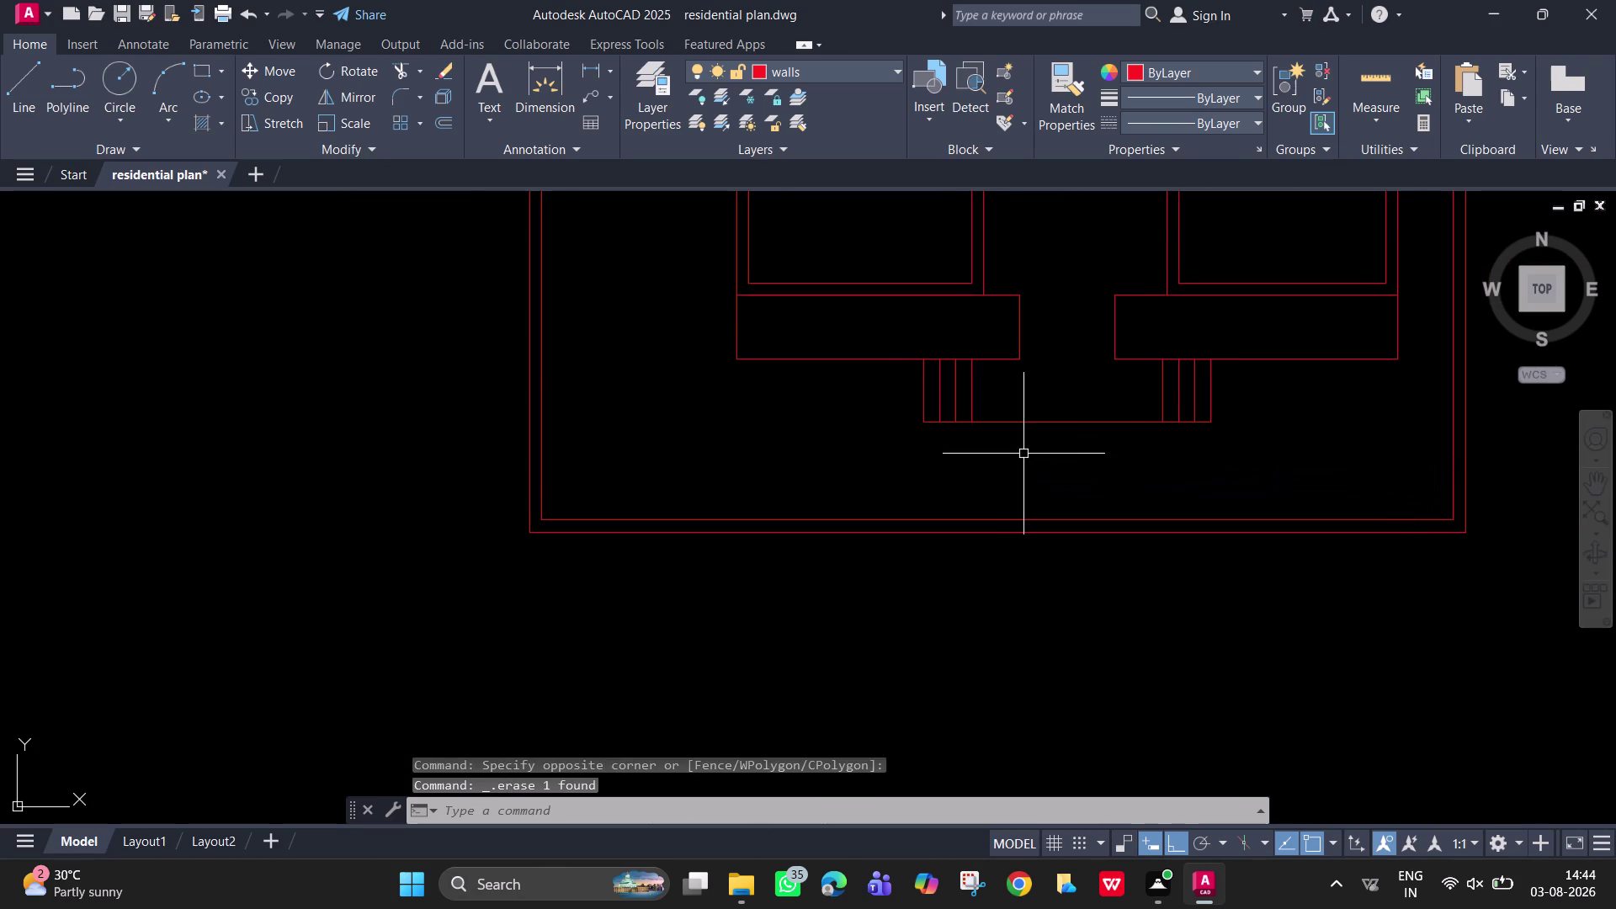
middle_drag(1087, 389, 1050, 739)
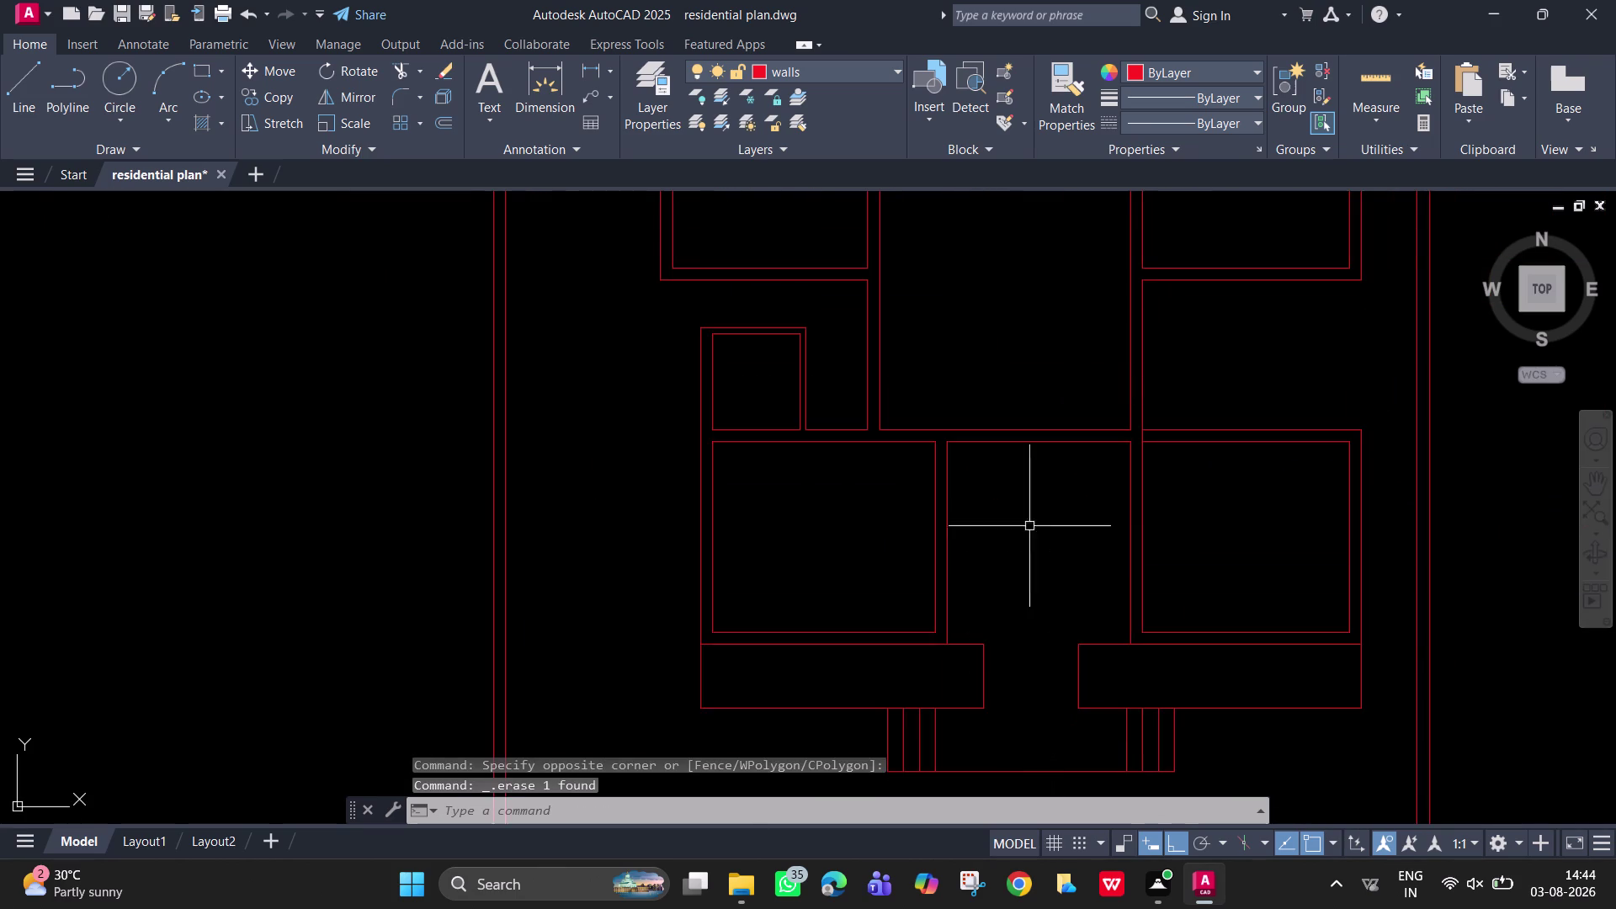
scroll(down, 3)
middle_drag(993, 594, 991, 634)
middle_drag(938, 369, 946, 545)
middle_drag(962, 374, 986, 545)
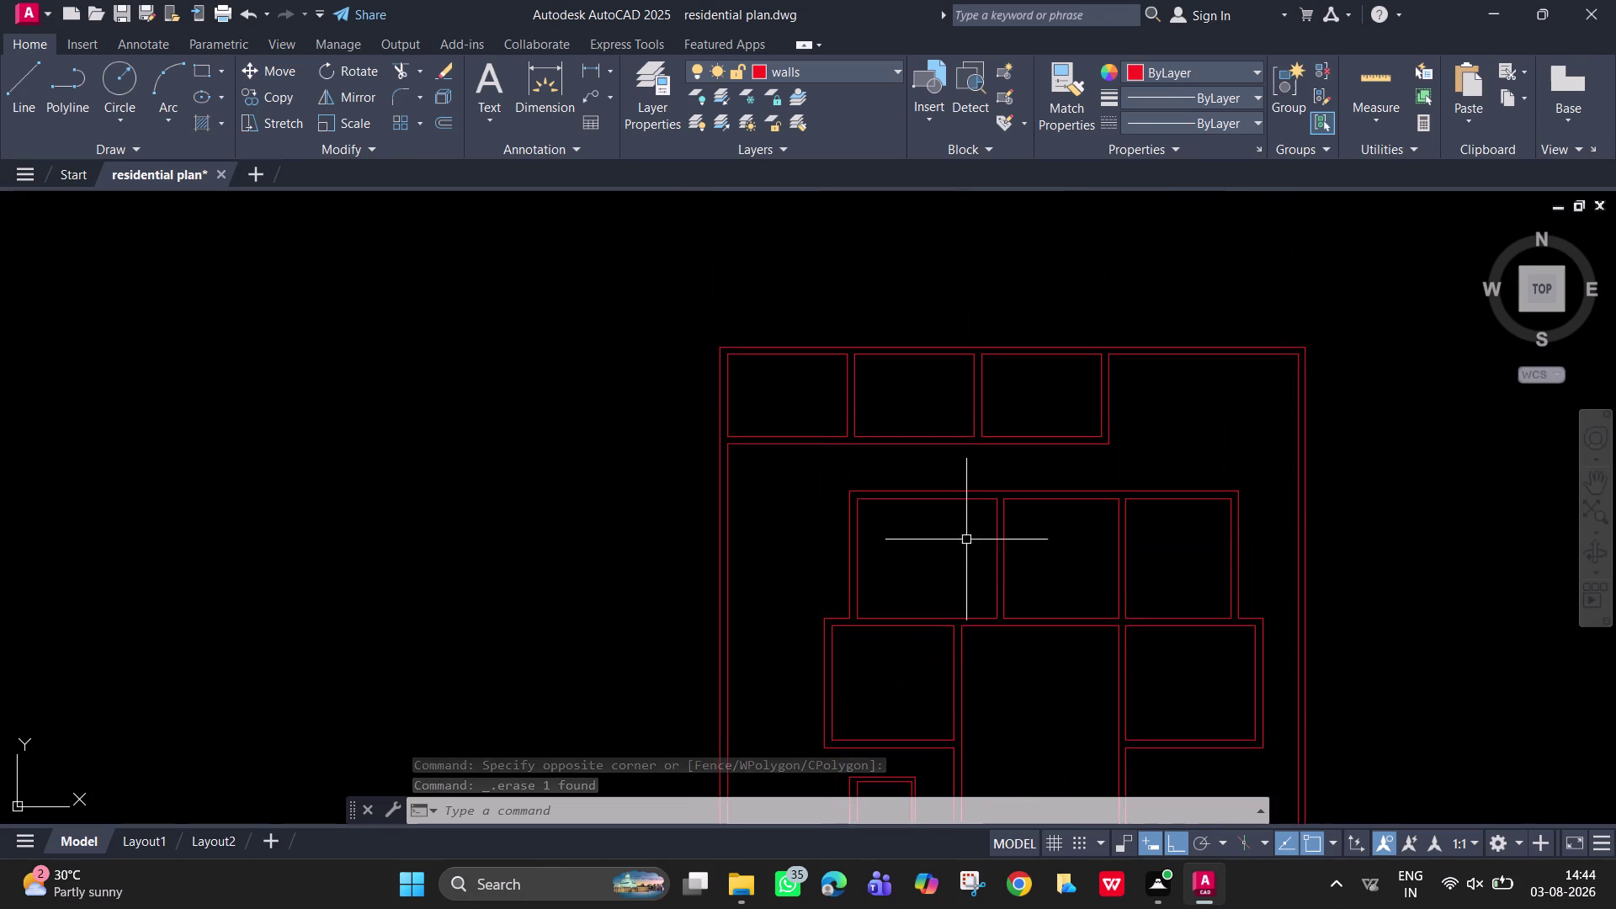
scroll(up, 3)
middle_drag(815, 452, 829, 469)
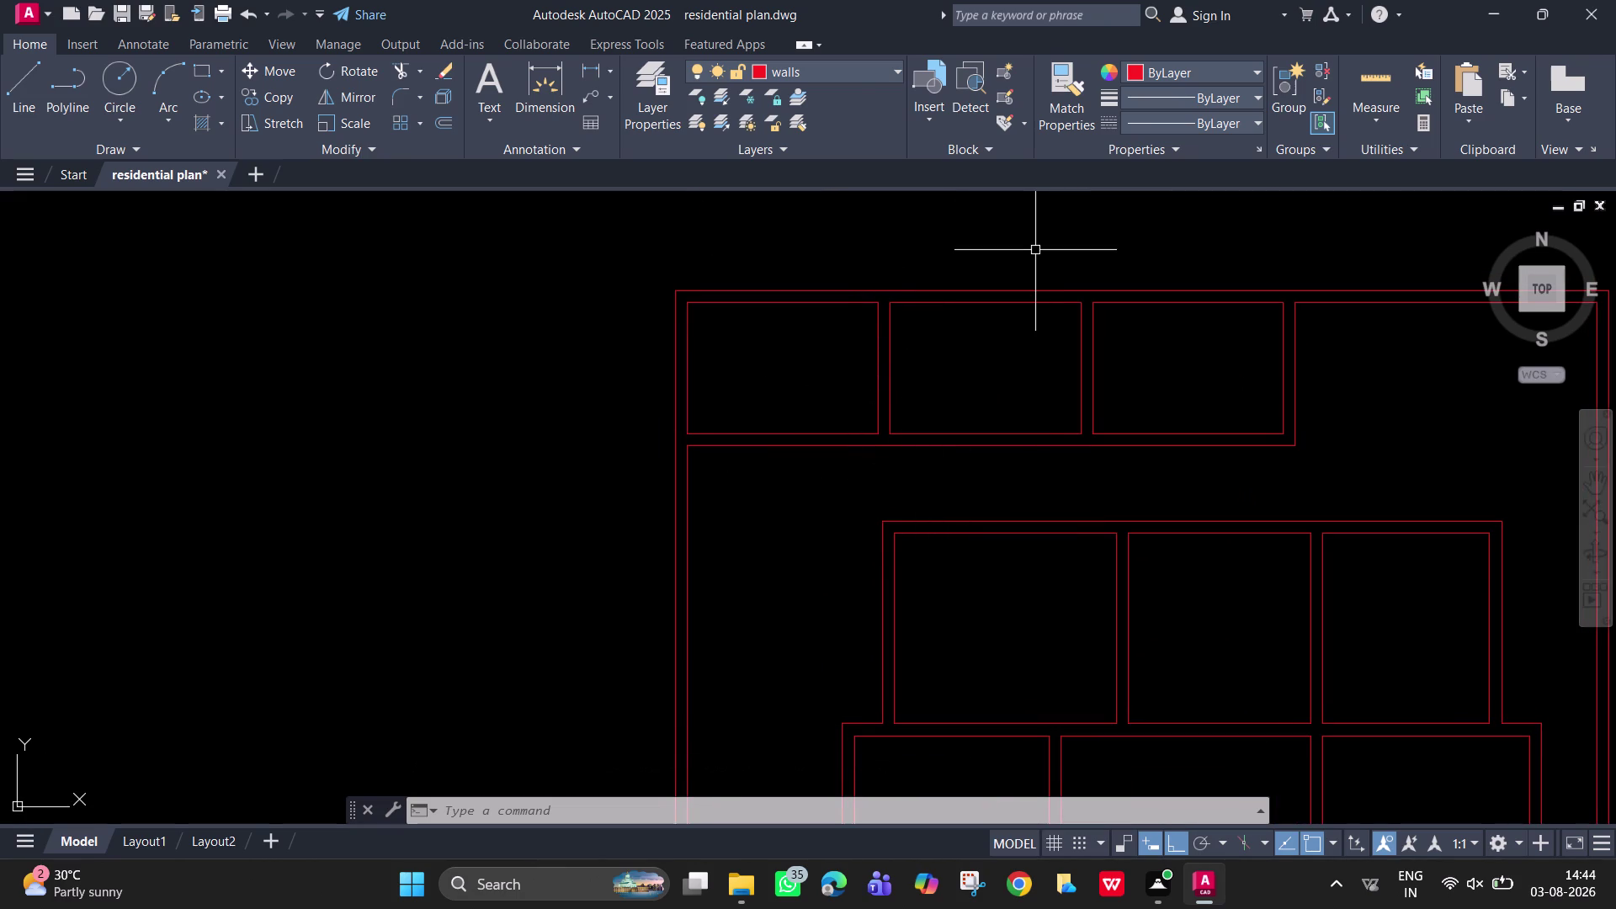
click(590, 72)
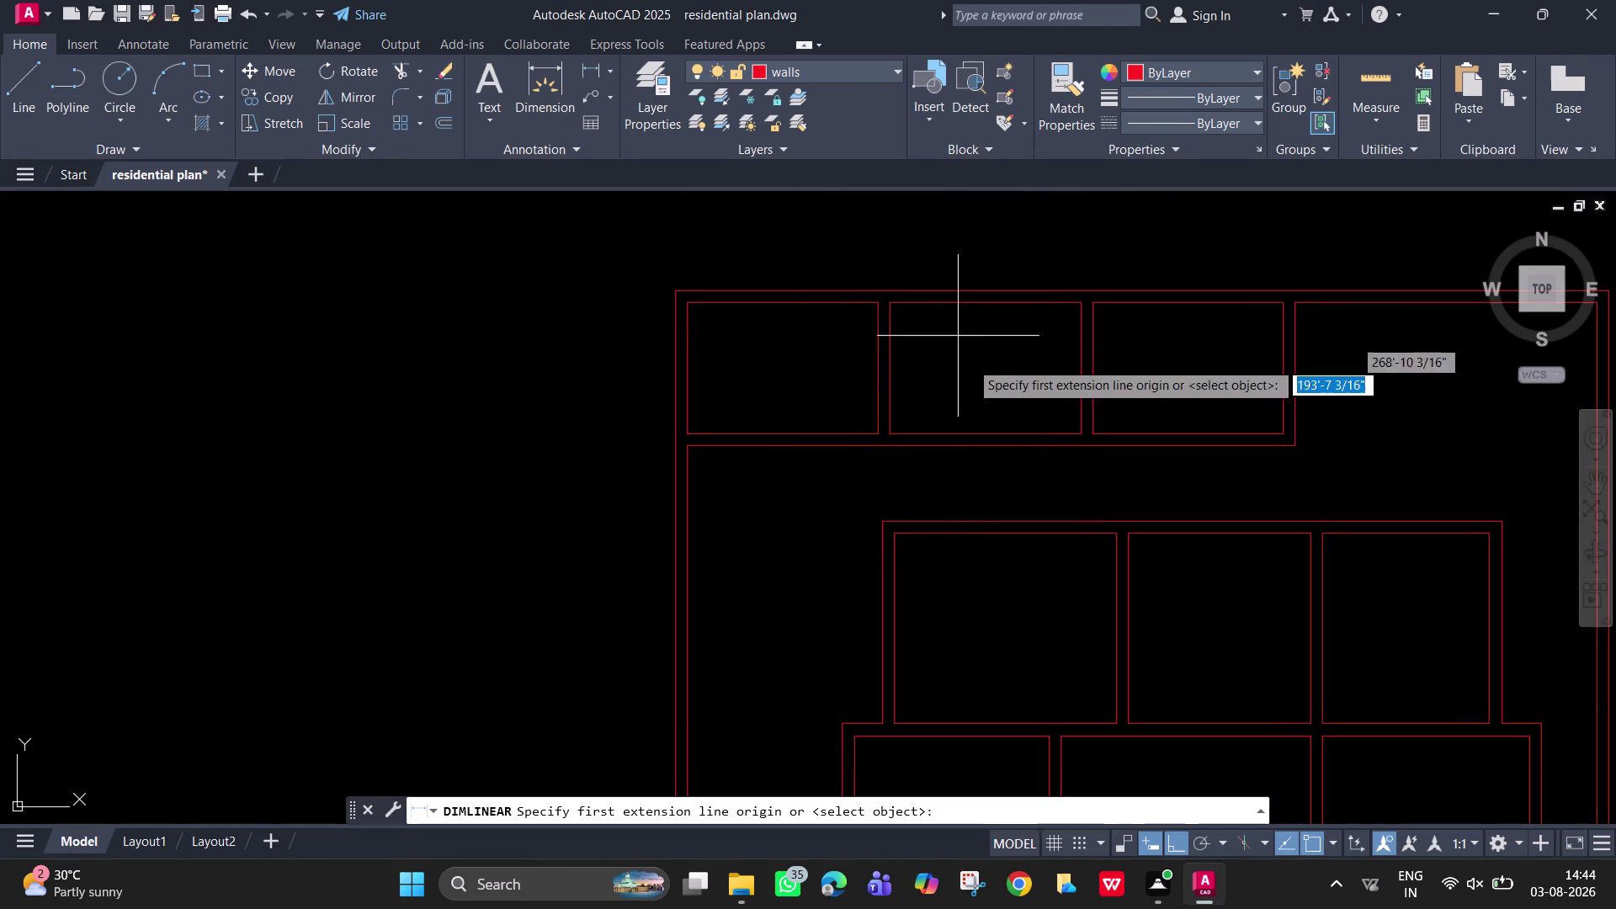
click(1296, 449)
click(1297, 523)
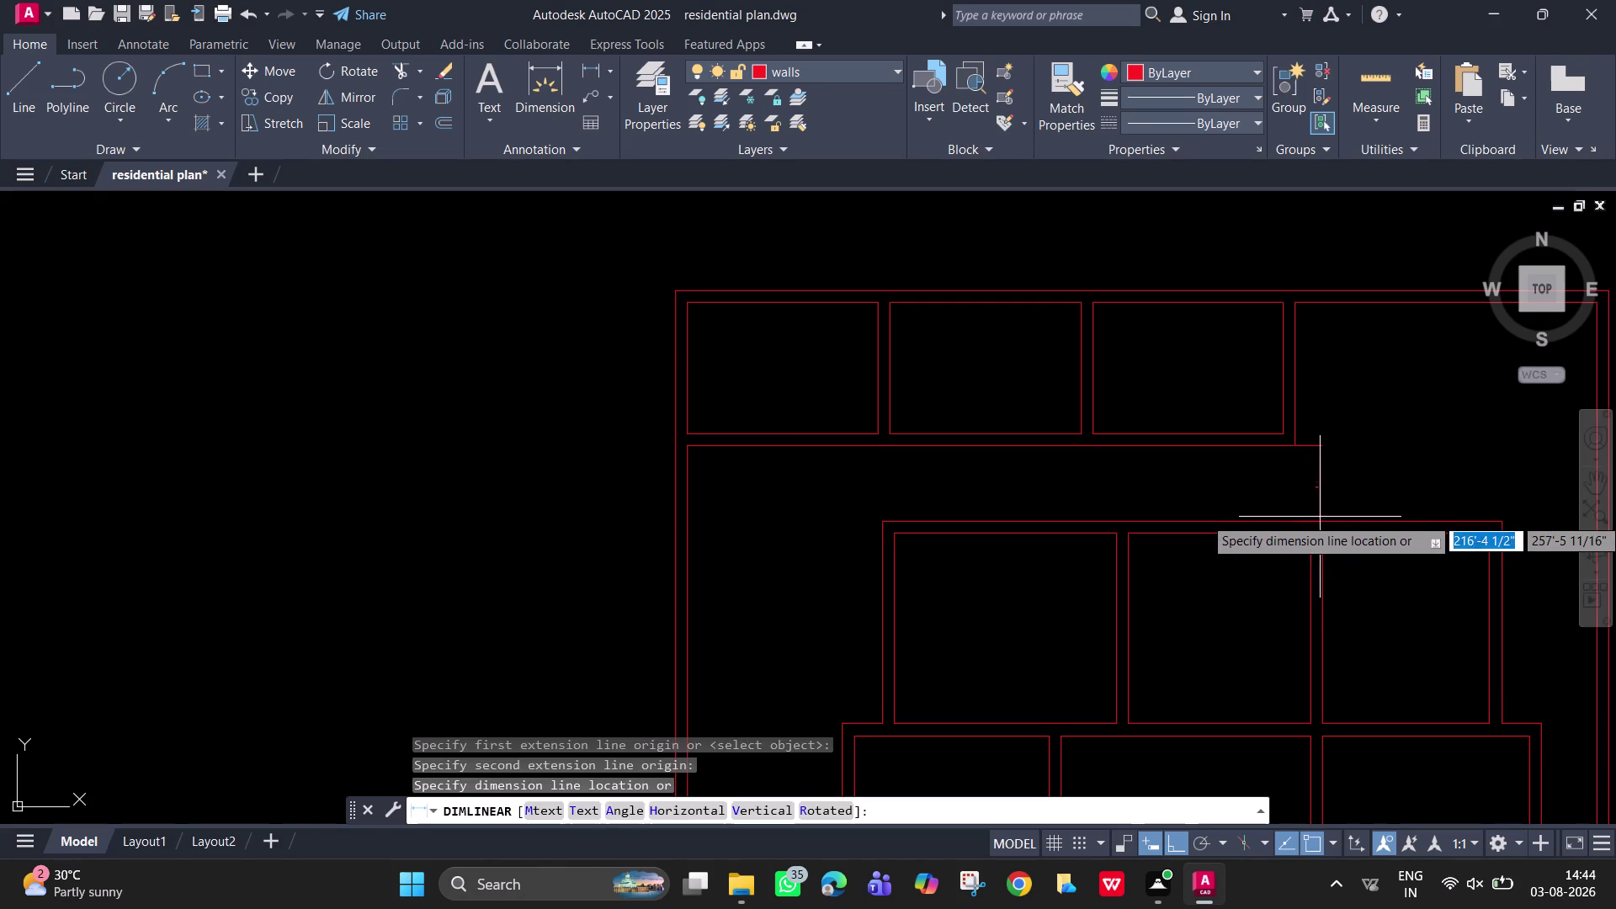
click(1320, 515)
scroll(up, 3)
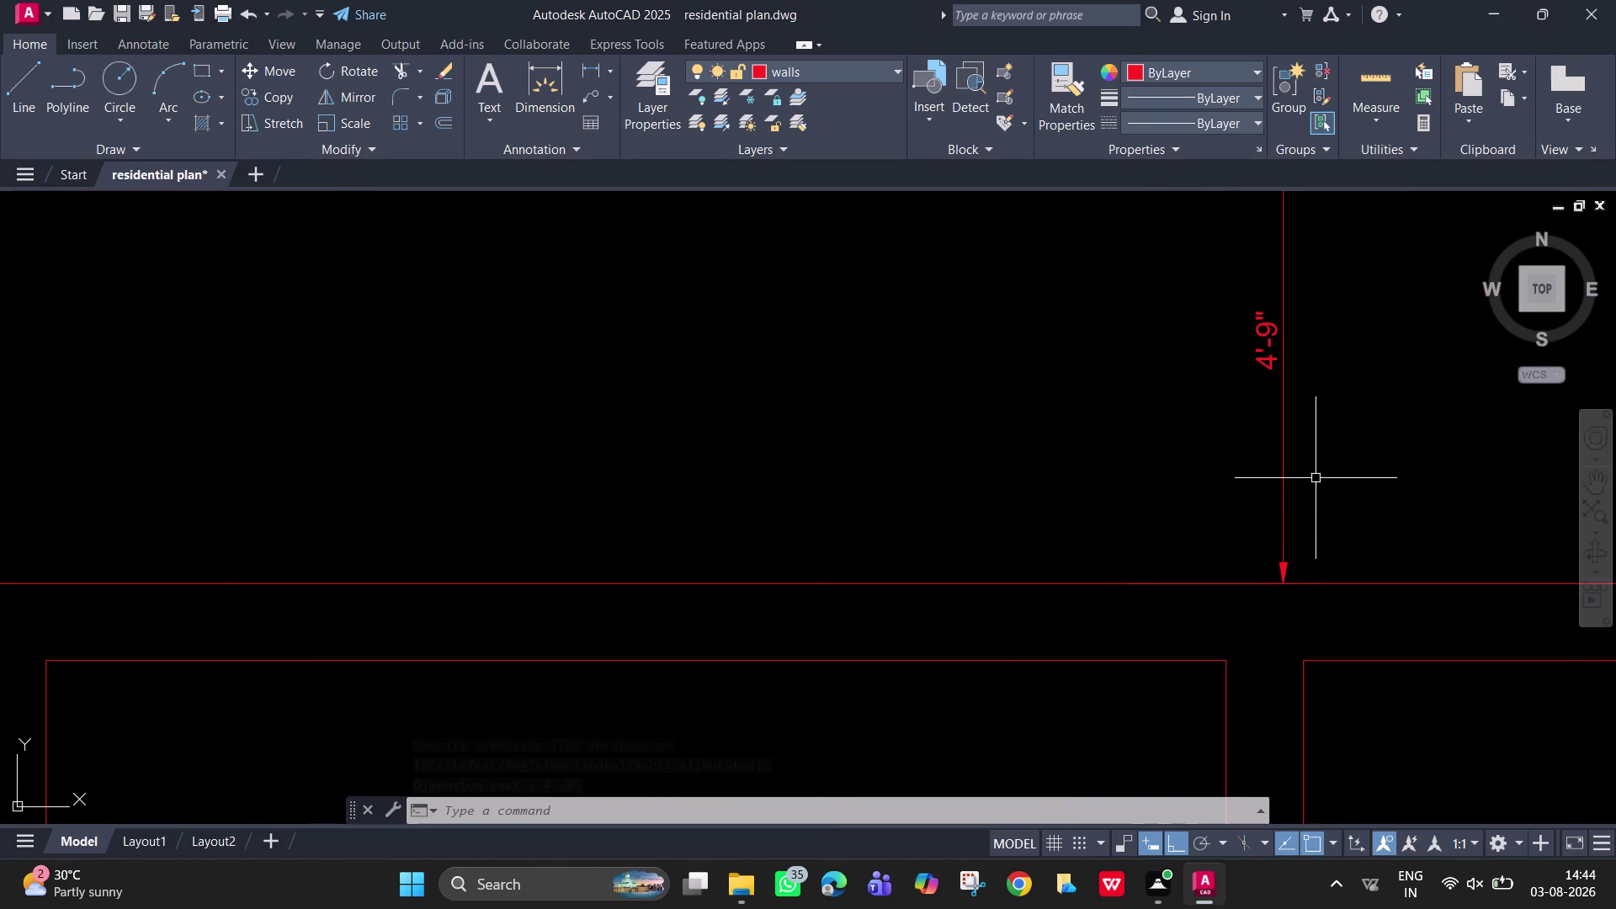
key(z)
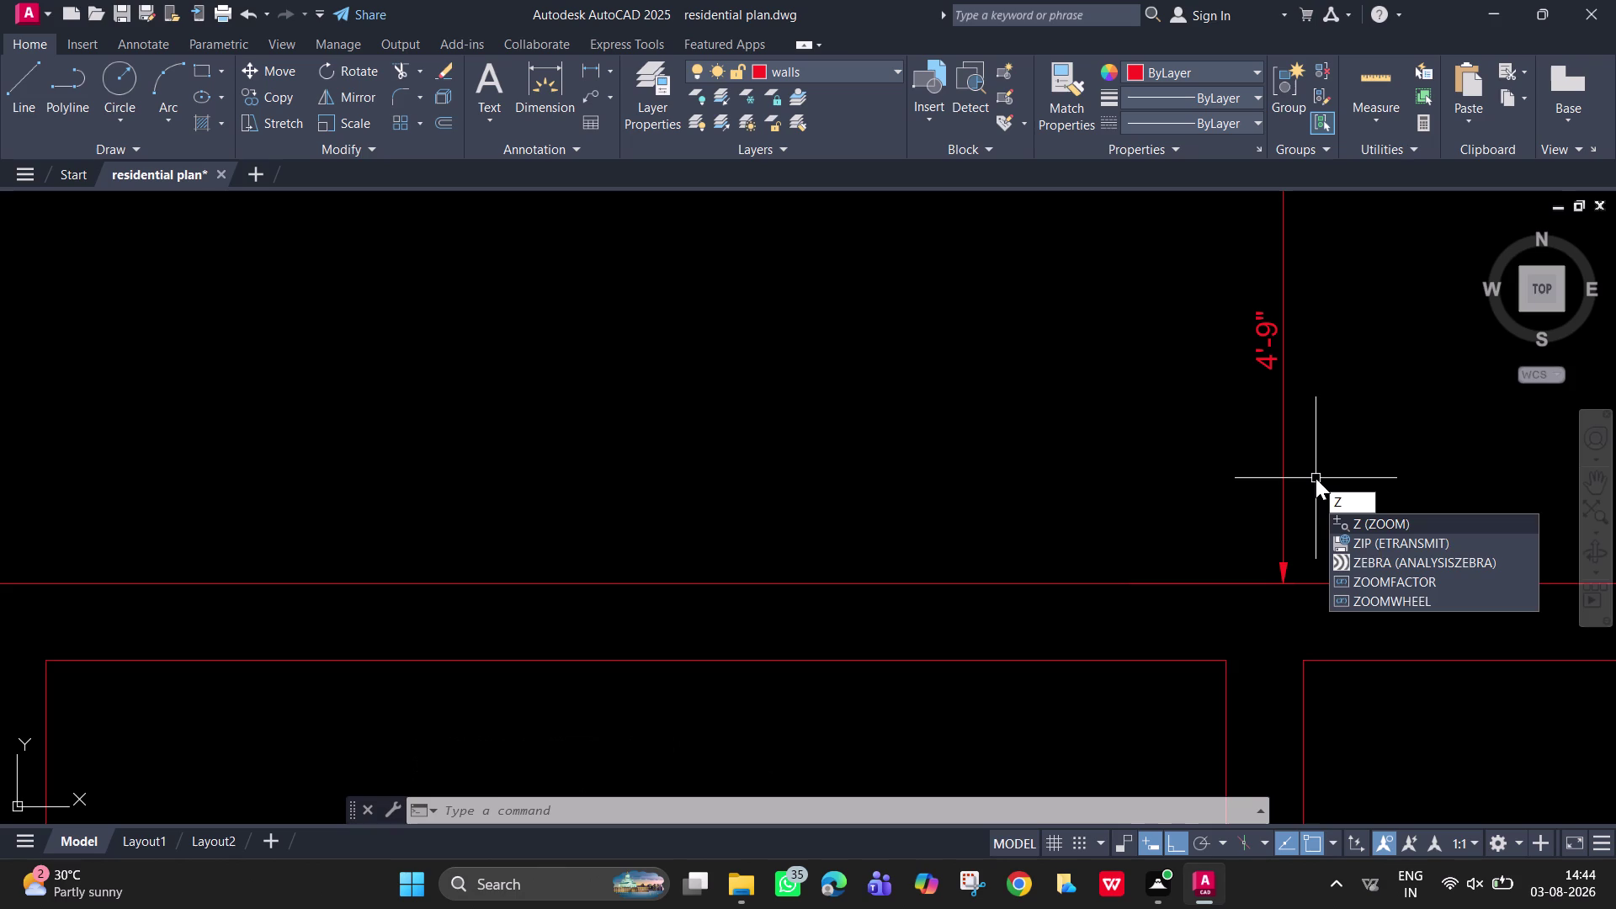
key(BackSpace)
key(ctrl+z)
key(ctrl+z)
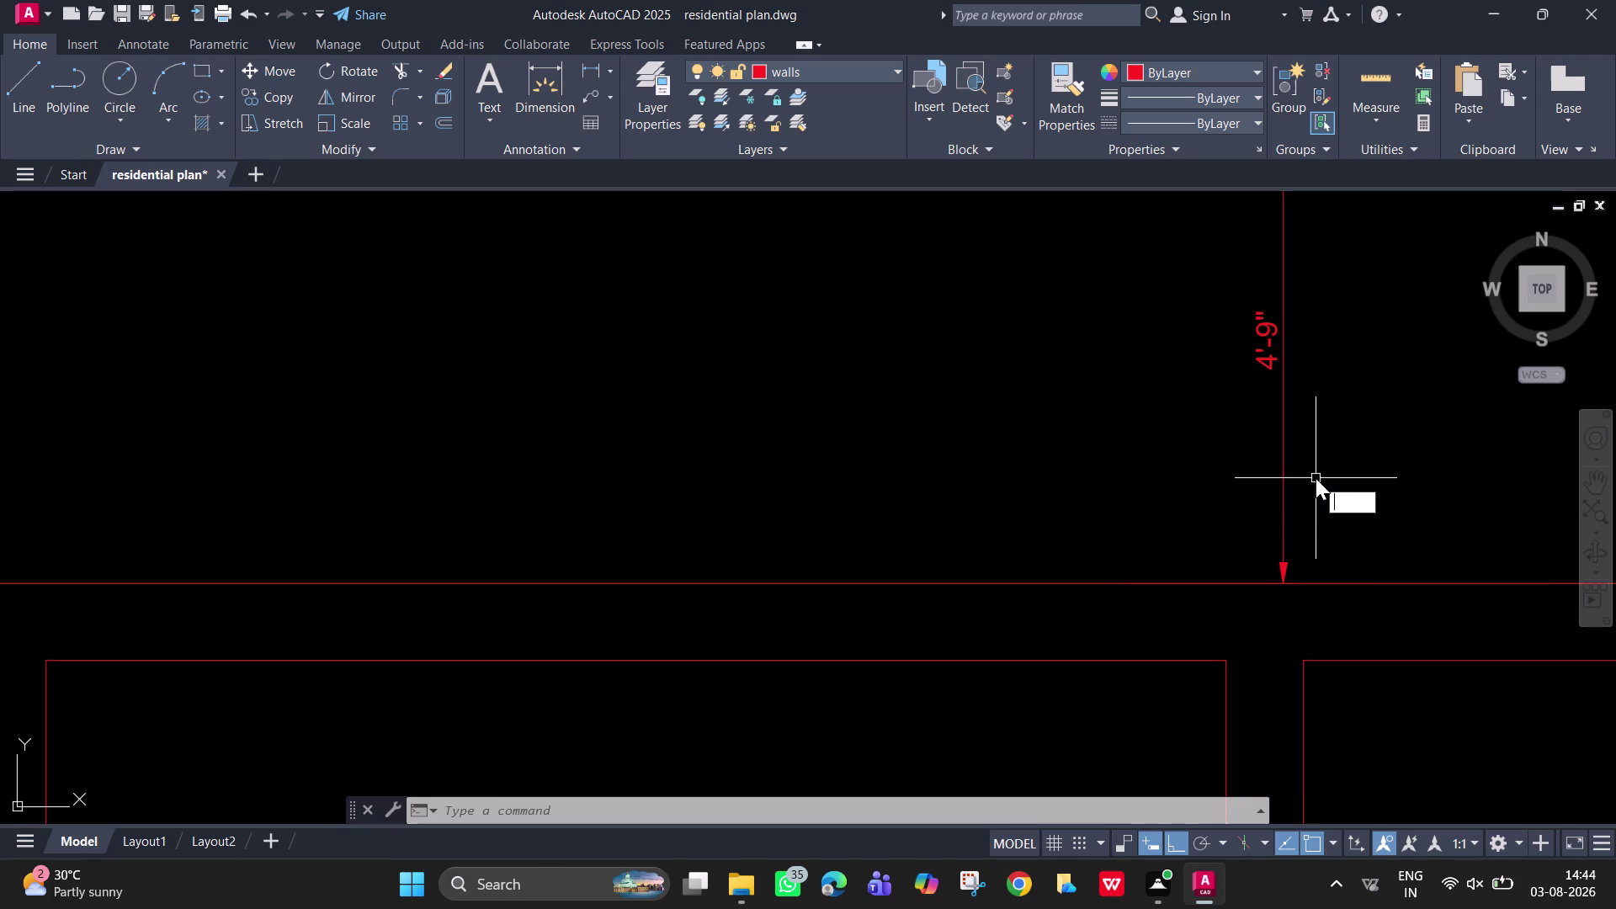
key(Escape)
key(grave)
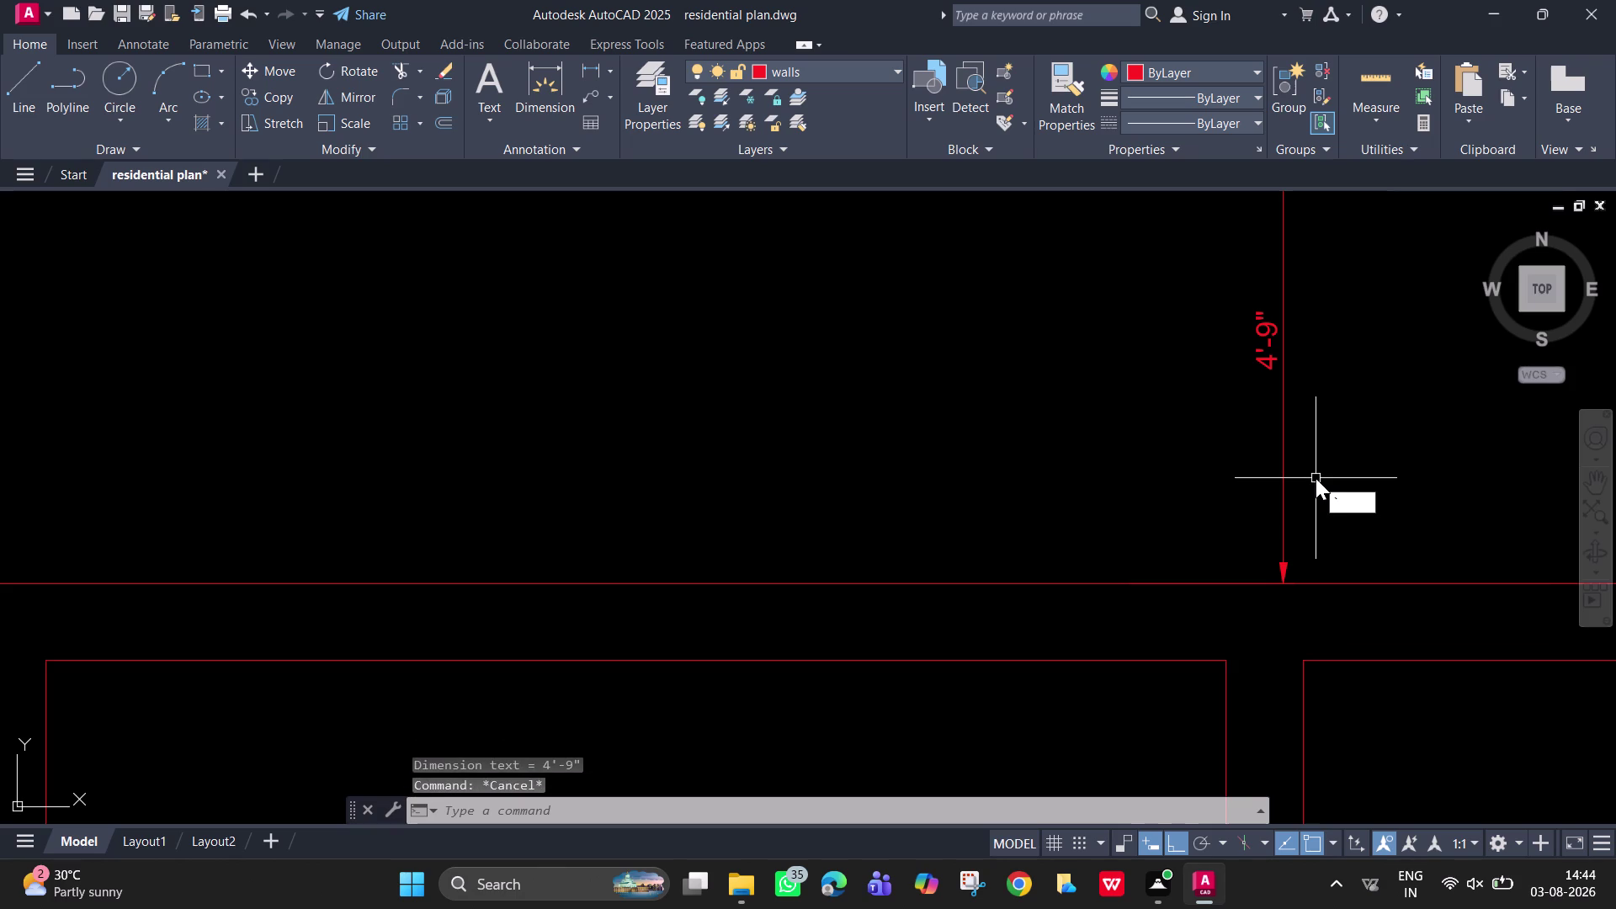
key(ctrl+z)
key(ctrl+z)
key(Escape)
key(Escape)
key(Escape)
click(1275, 430)
double_click(1291, 436)
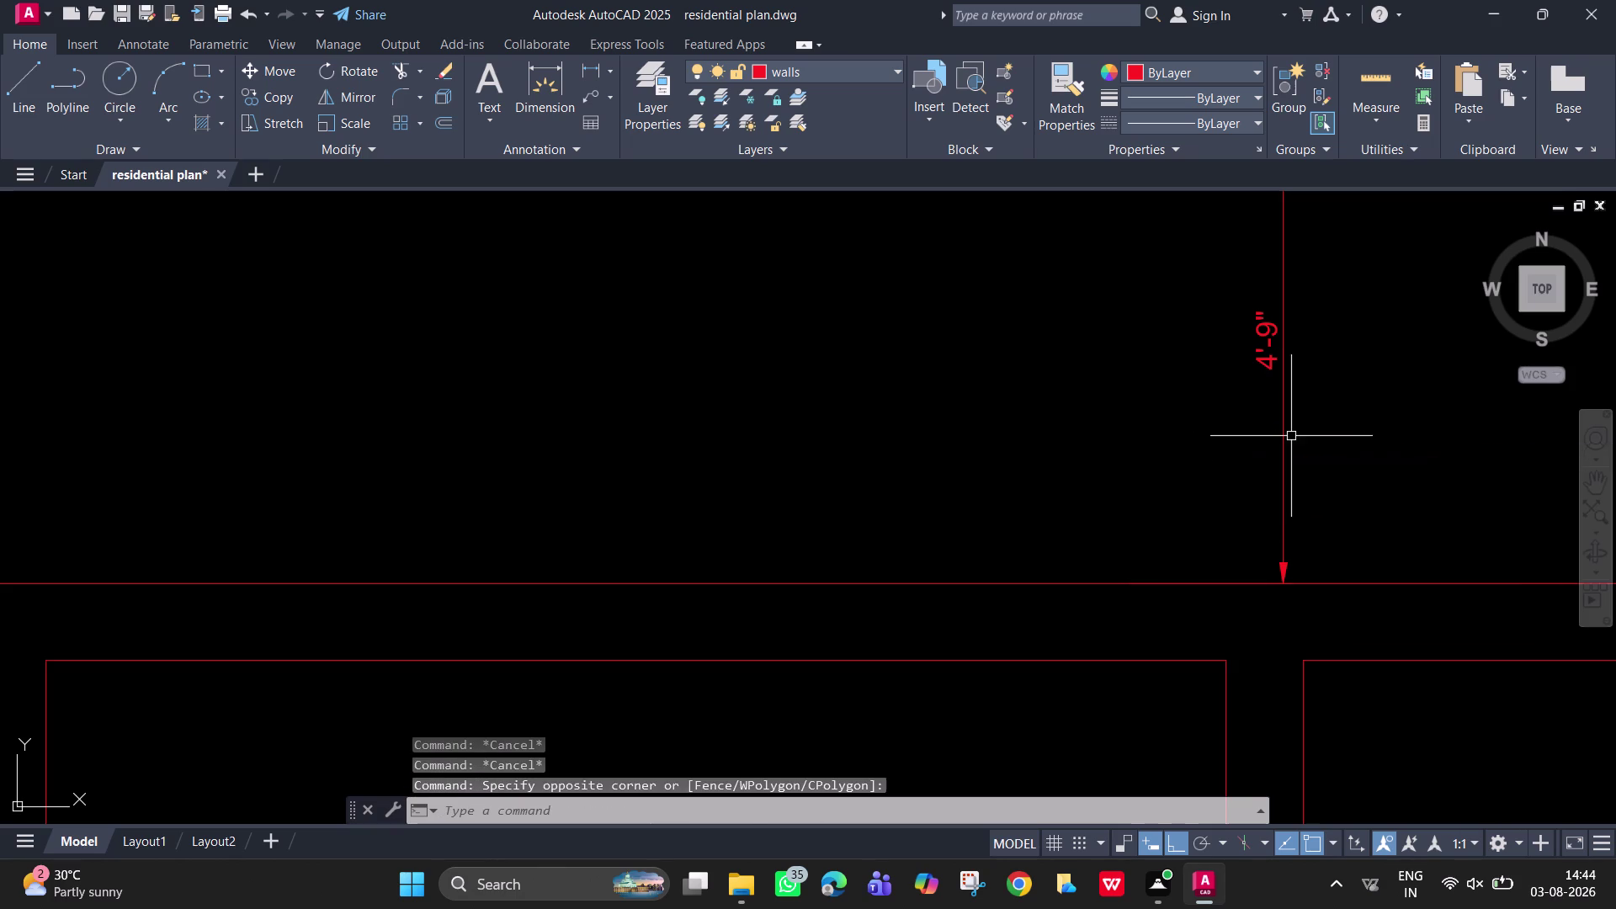
click(1271, 425)
click(1279, 486)
click(1296, 499)
click(1267, 472)
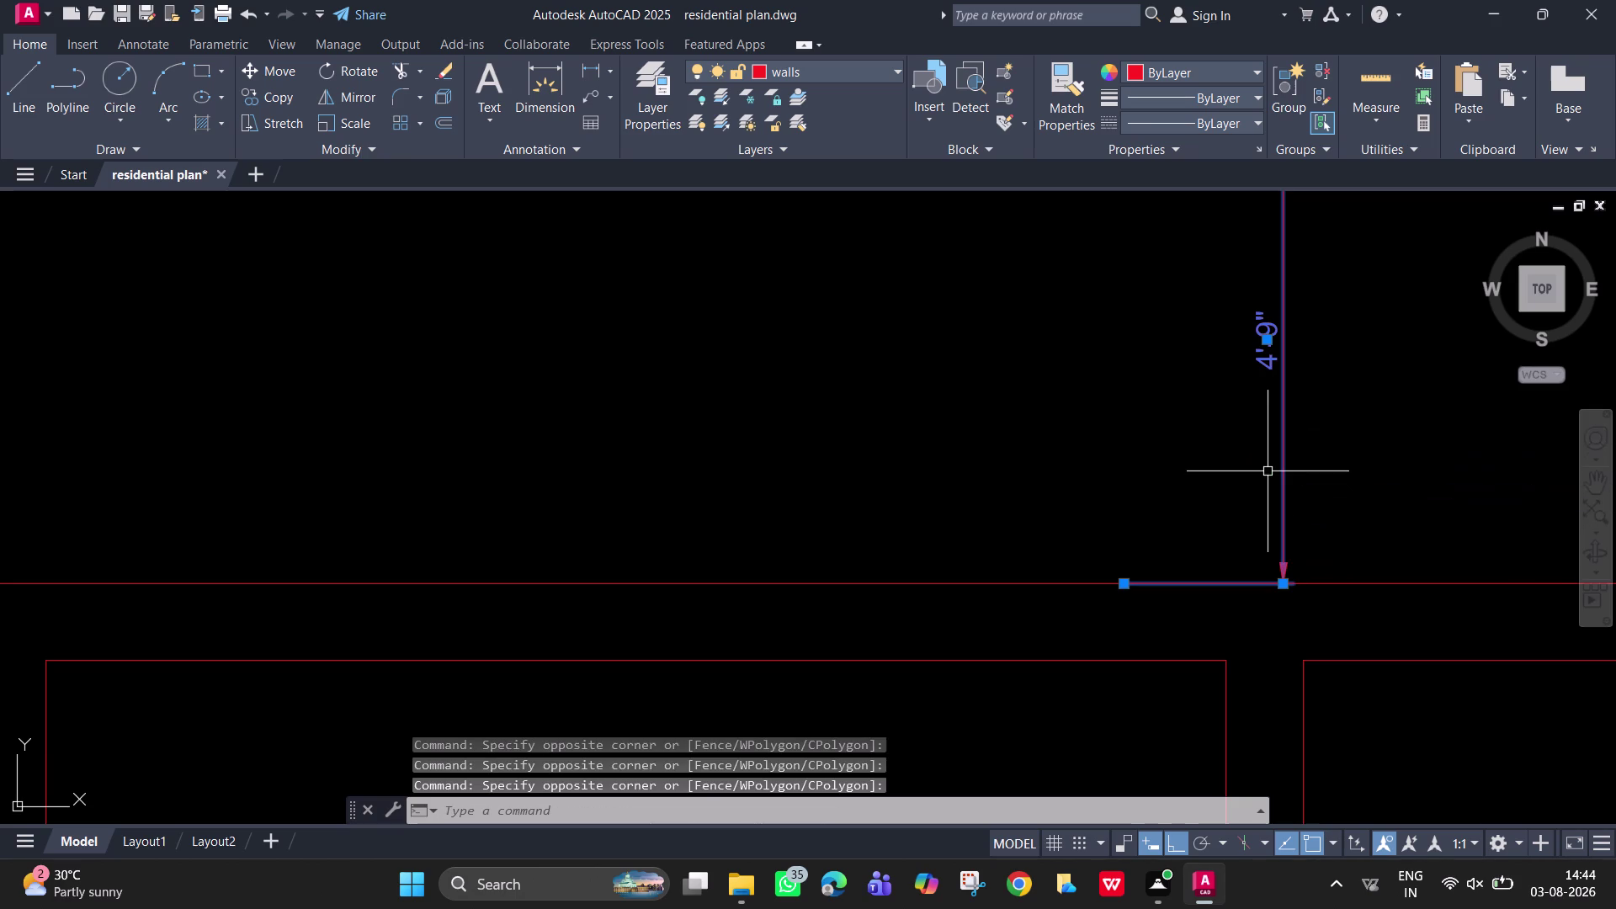
key(Delete)
scroll(down, 3)
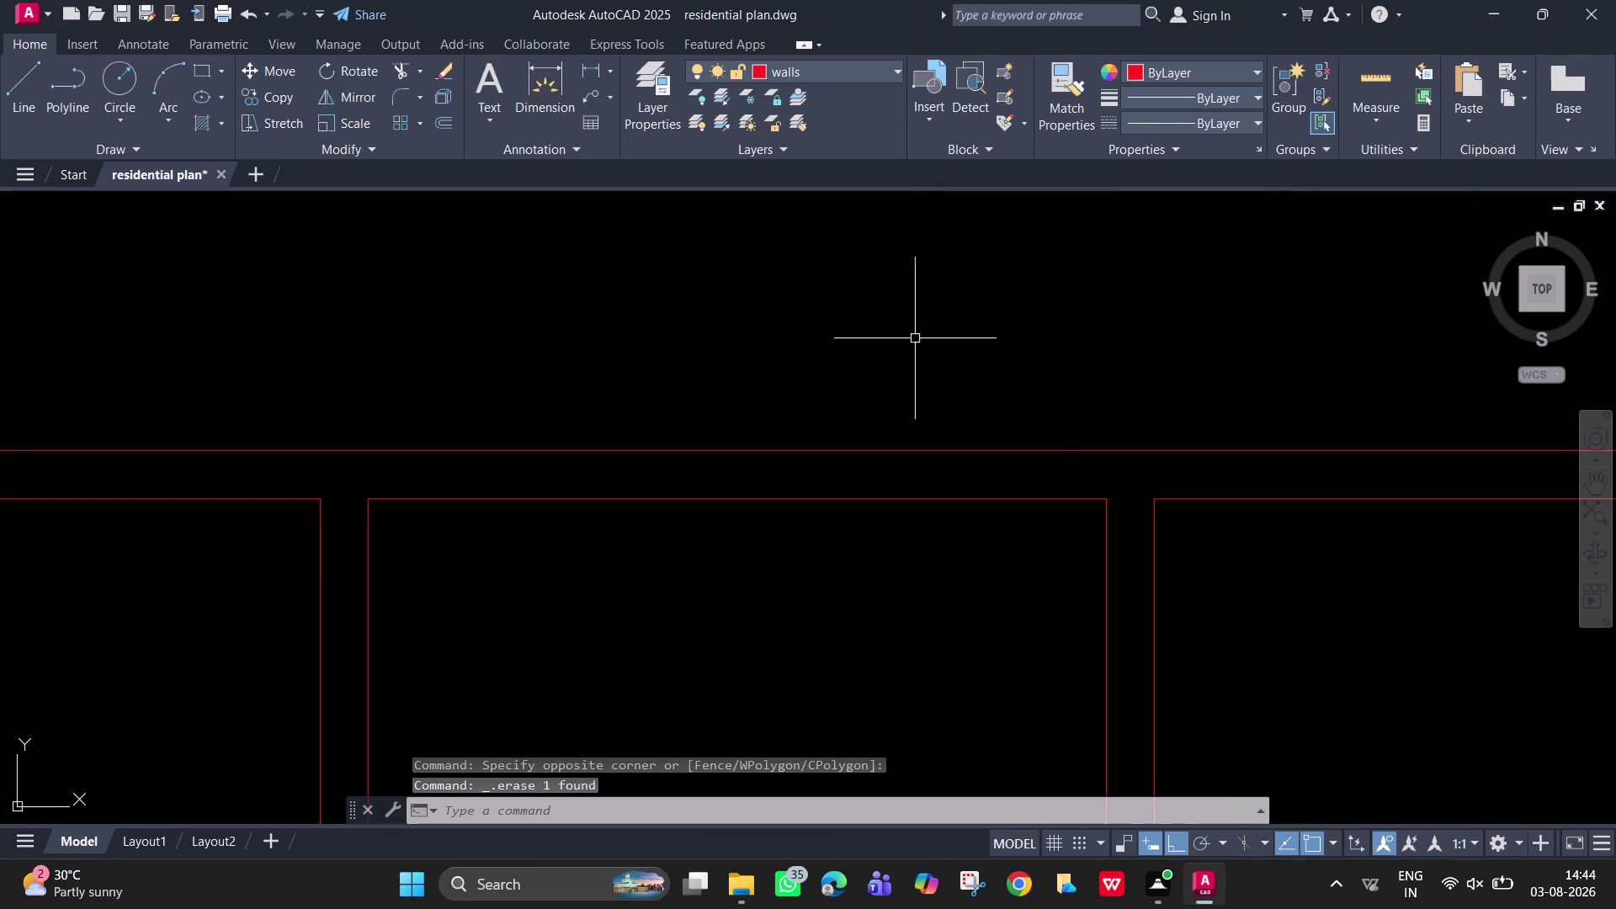
scroll(down, 3)
middle_drag(973, 450, 1177, 684)
scroll(down, 3)
middle_drag(895, 429, 990, 453)
scroll(up, 3)
middle_drag(941, 492, 1047, 316)
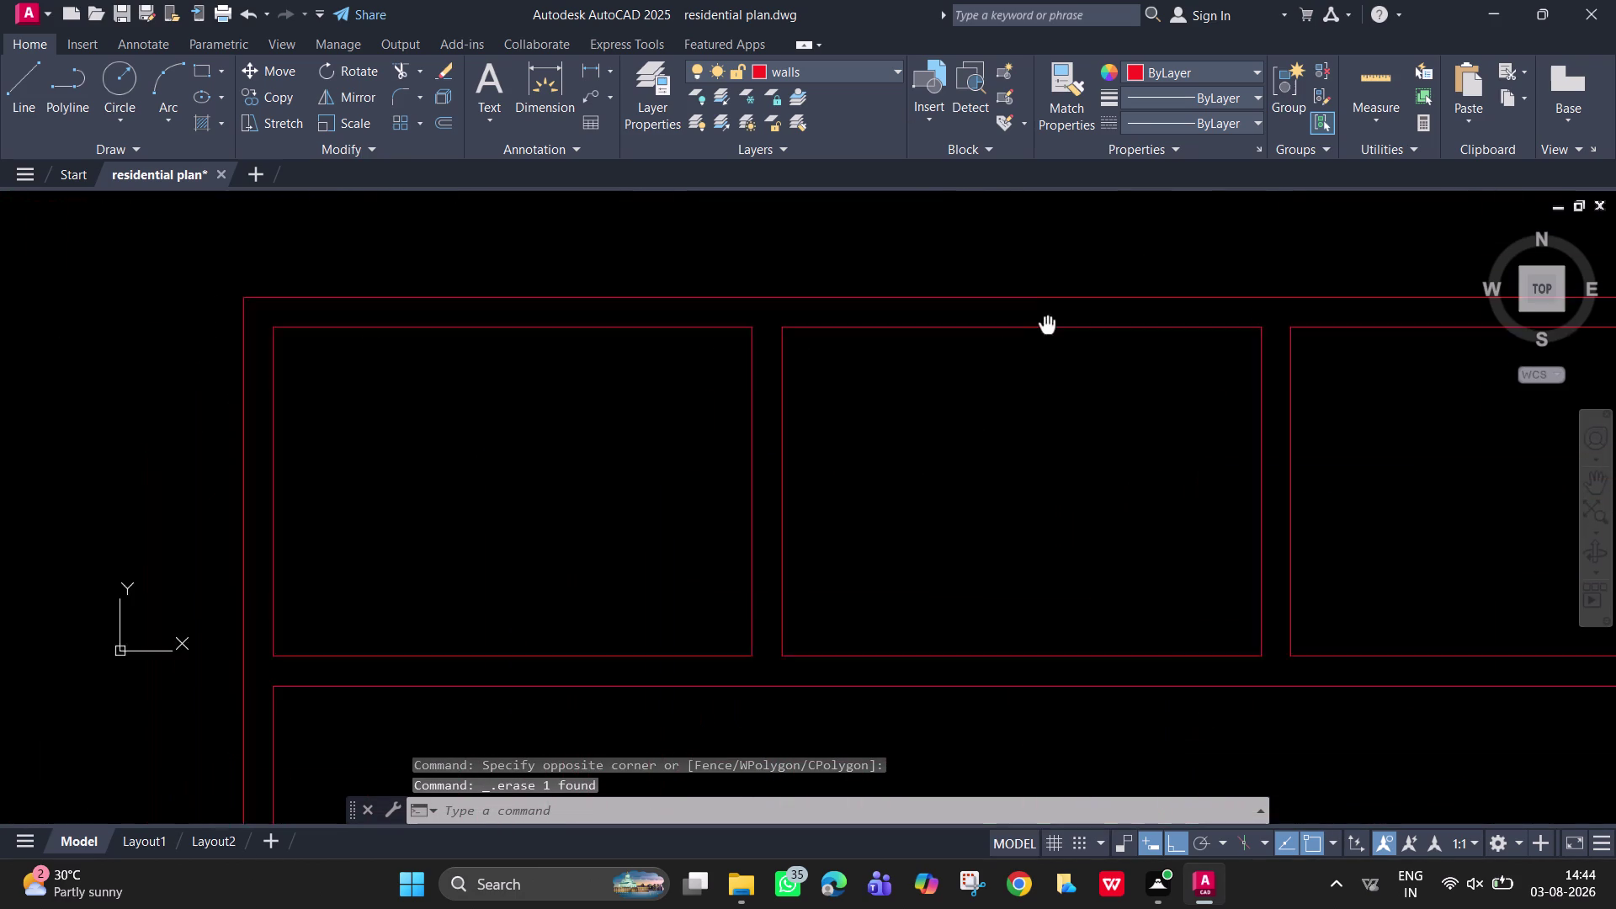
middle_drag(1047, 316, 1065, 273)
middle_drag(864, 374, 947, 397)
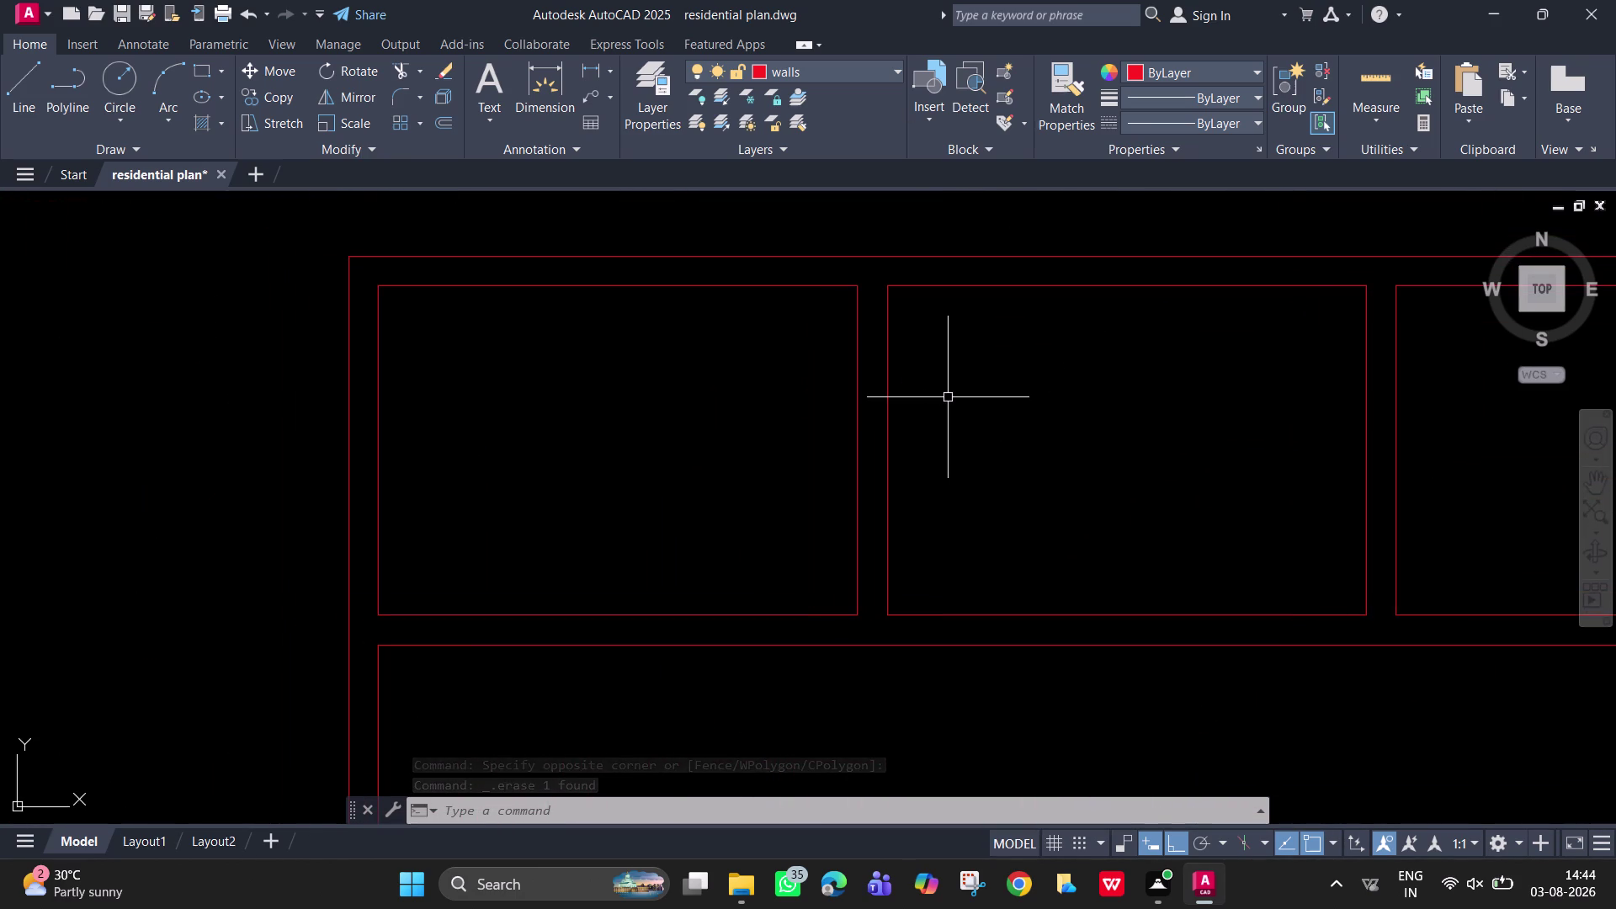